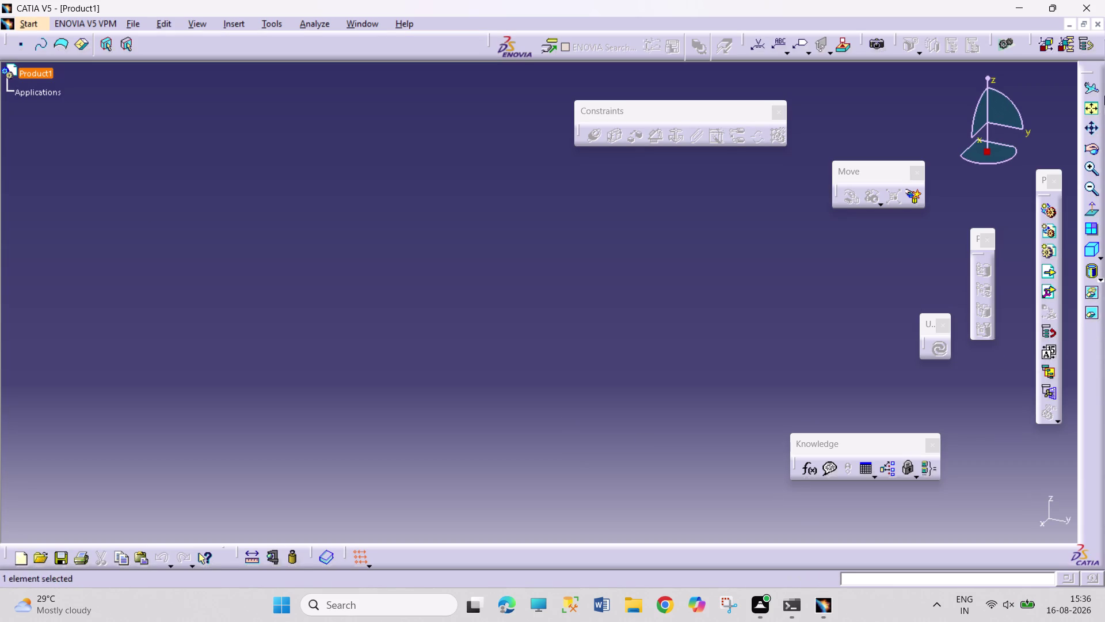
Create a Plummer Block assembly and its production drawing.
Close Product1, create Part1 in Part Design, and select the yz plane.
click(1100, 25)
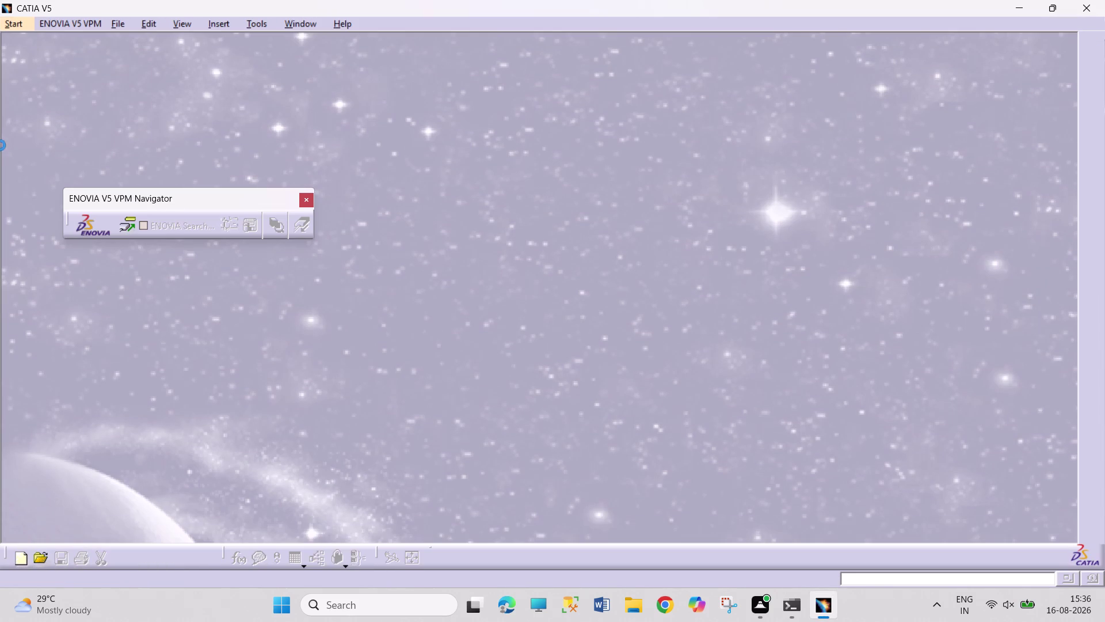
click(32, 25)
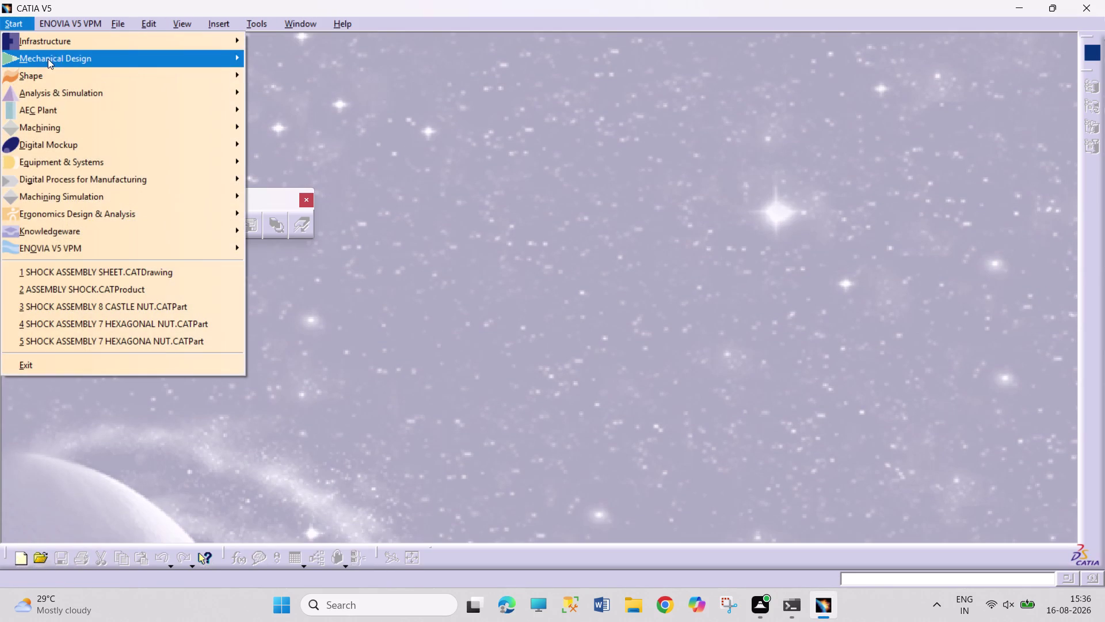
click(133, 57)
click(360, 56)
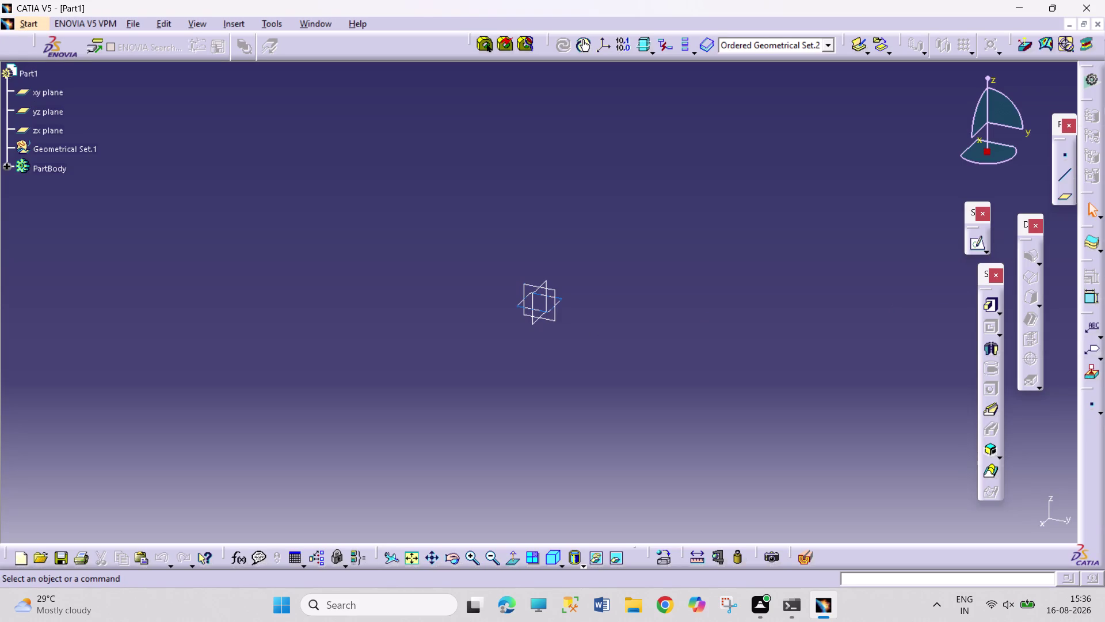
click(555, 289)
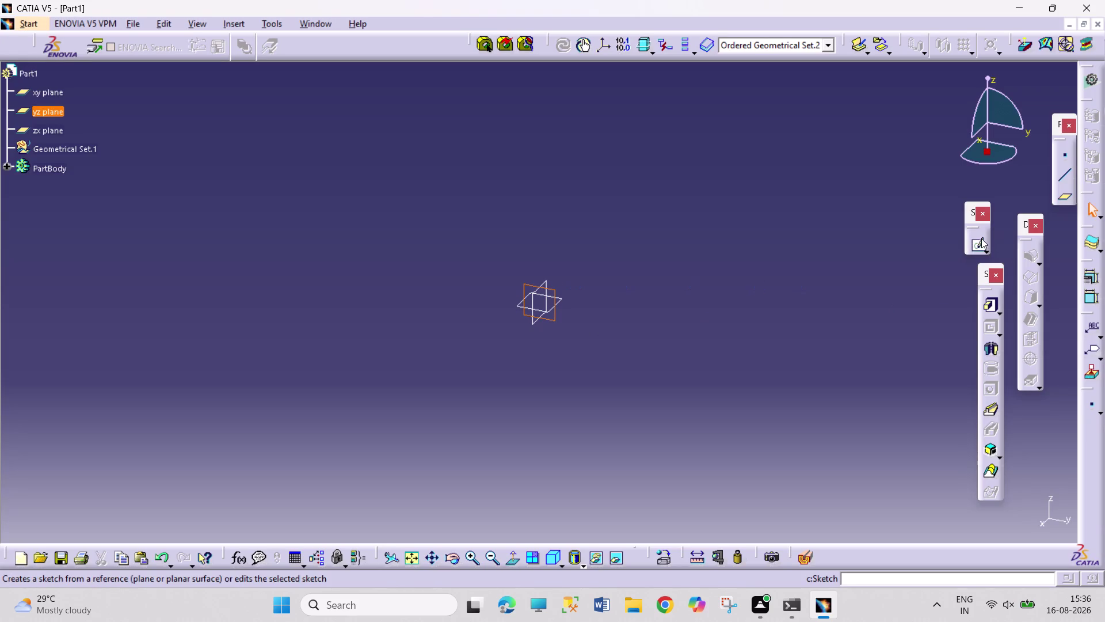
Enter the Sketcher on the yz plane and activate the Profile tool.
click(981, 238)
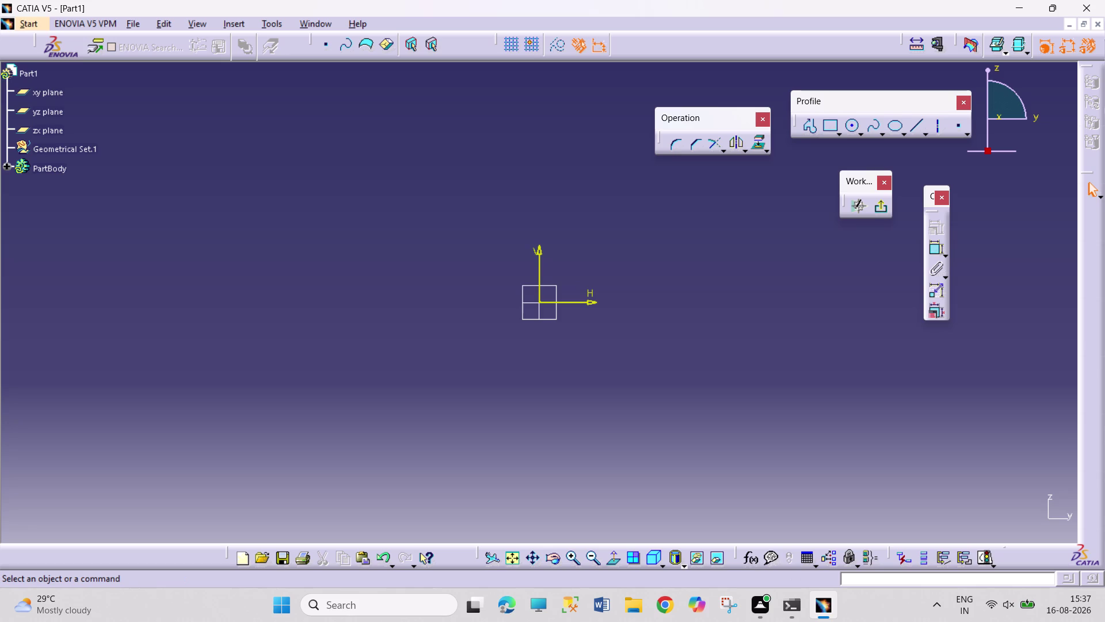
click(805, 126)
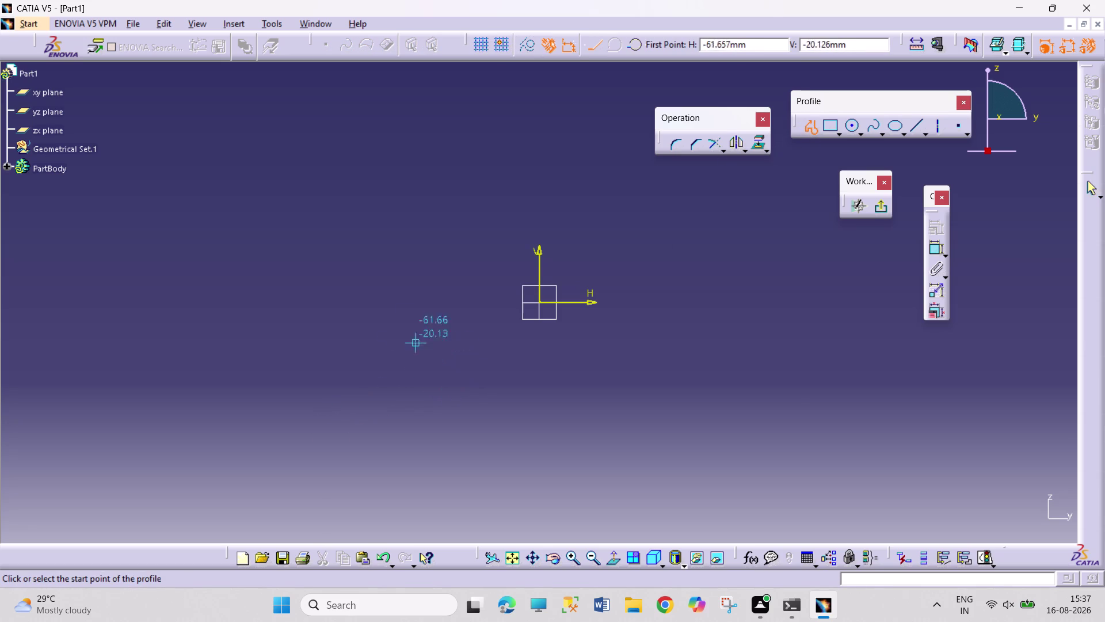
Draw the profile's short vertical edge, top horizontal edge and tall vertical edge.
click(448, 351)
click(449, 299)
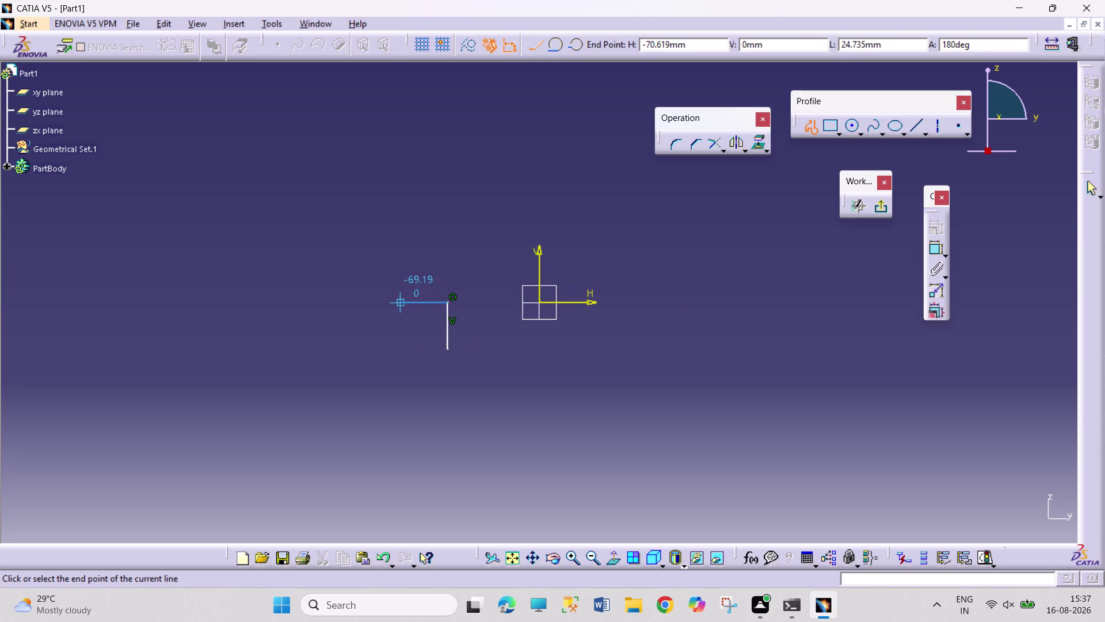
click(396, 300)
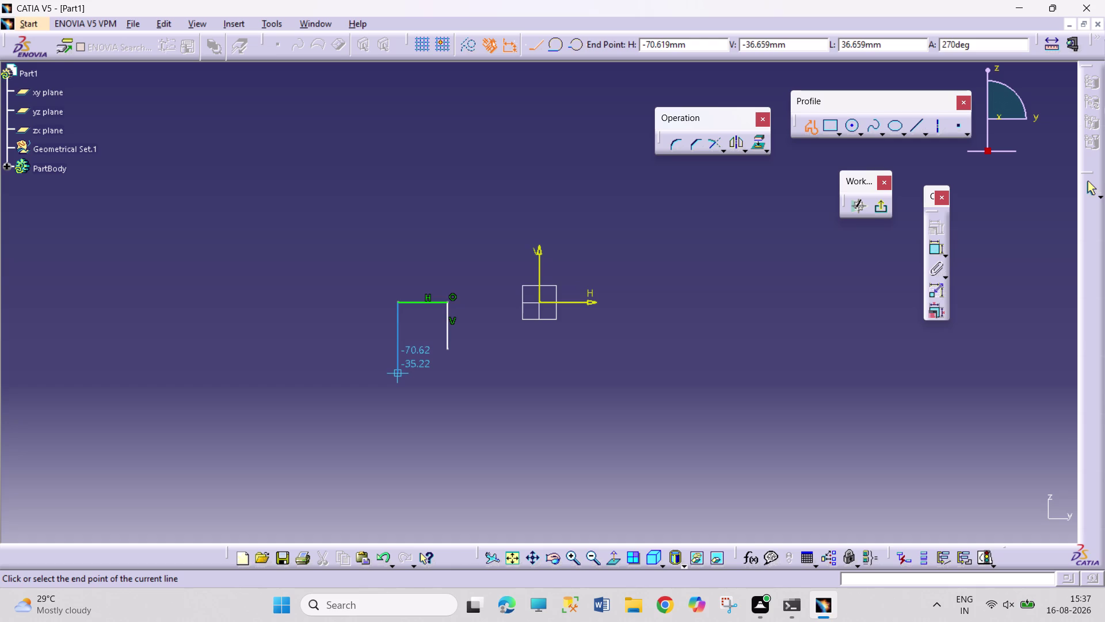
click(398, 441)
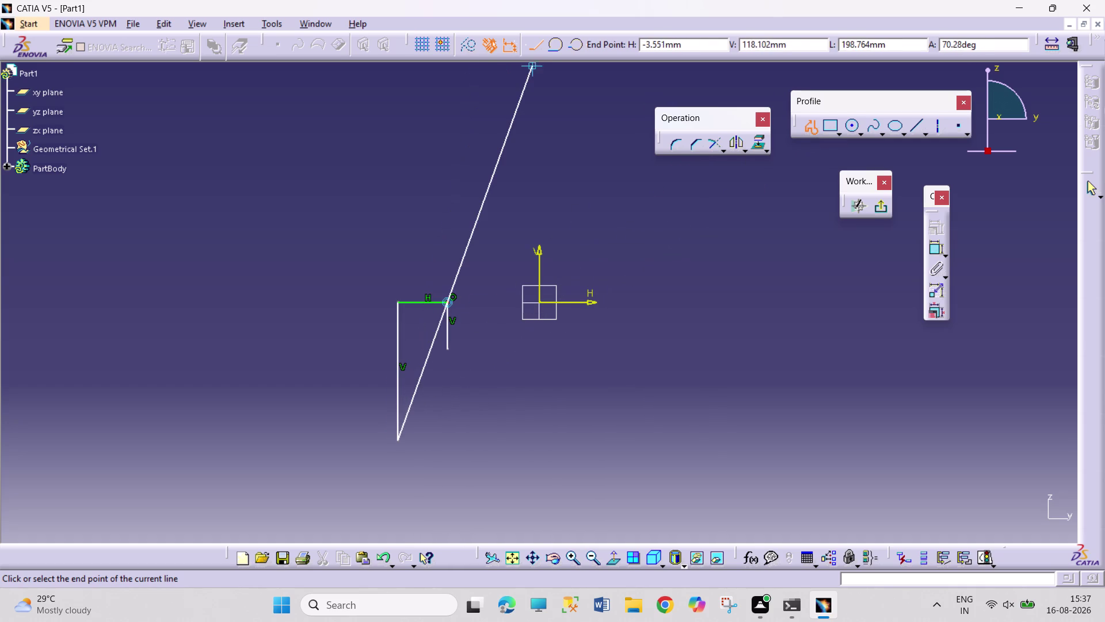
Continue with a tangent rounded corner, lower step, slanted edge and base line to the V axis.
click(554, 49)
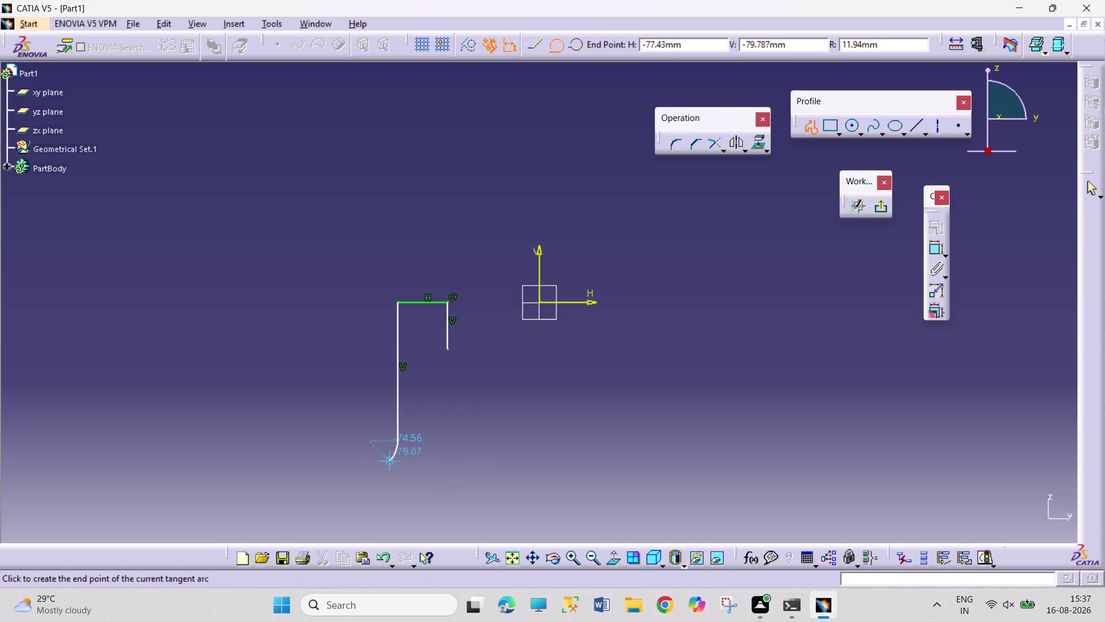
click(373, 462)
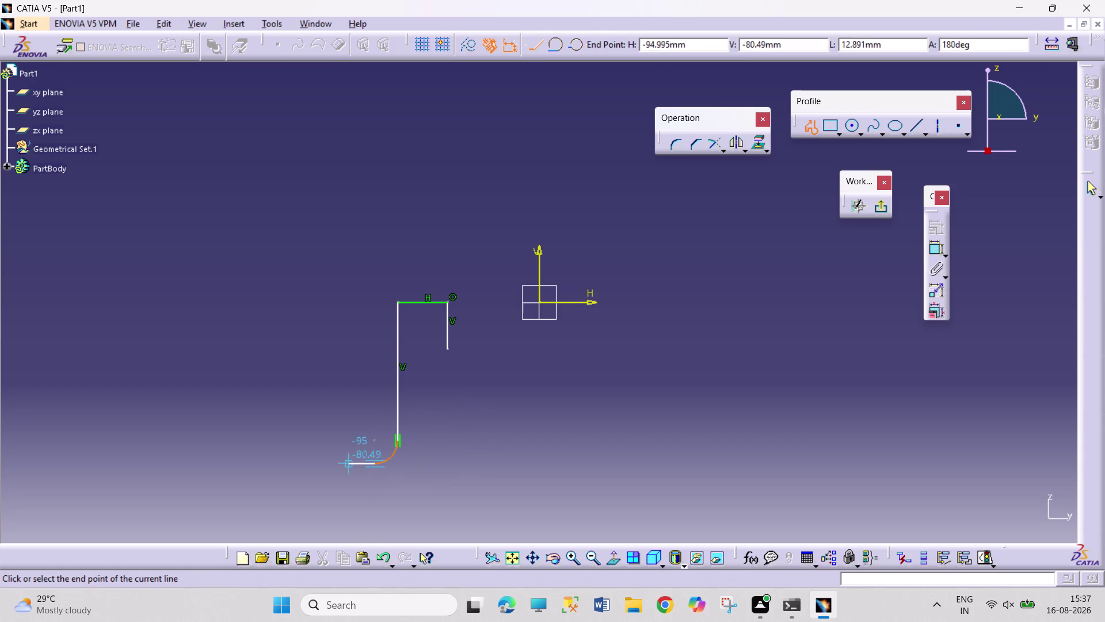
click(300, 469)
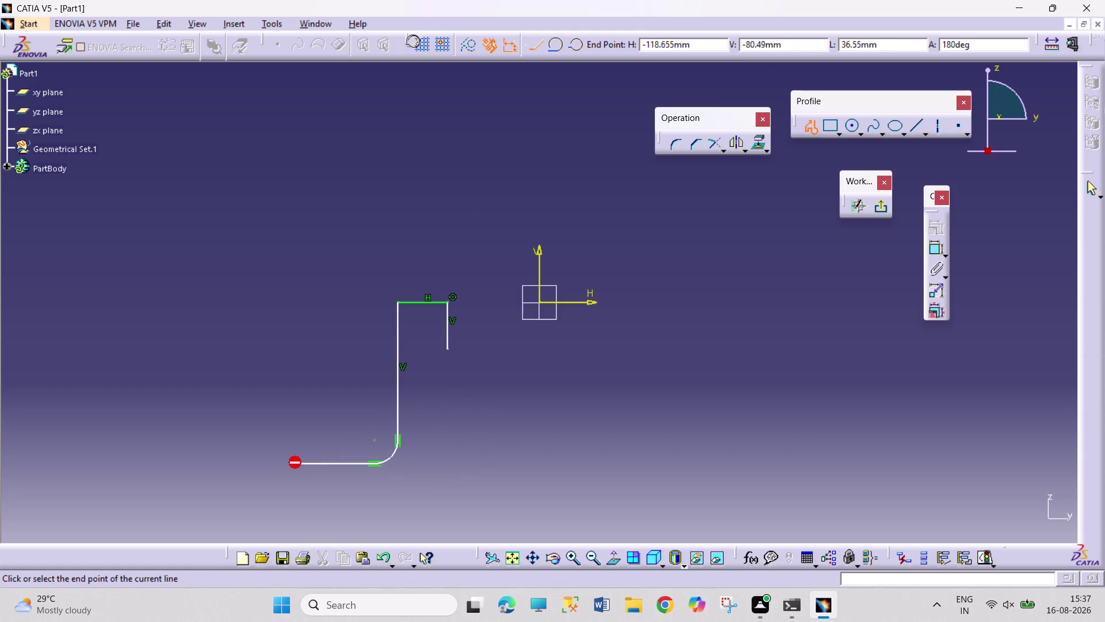
click(286, 498)
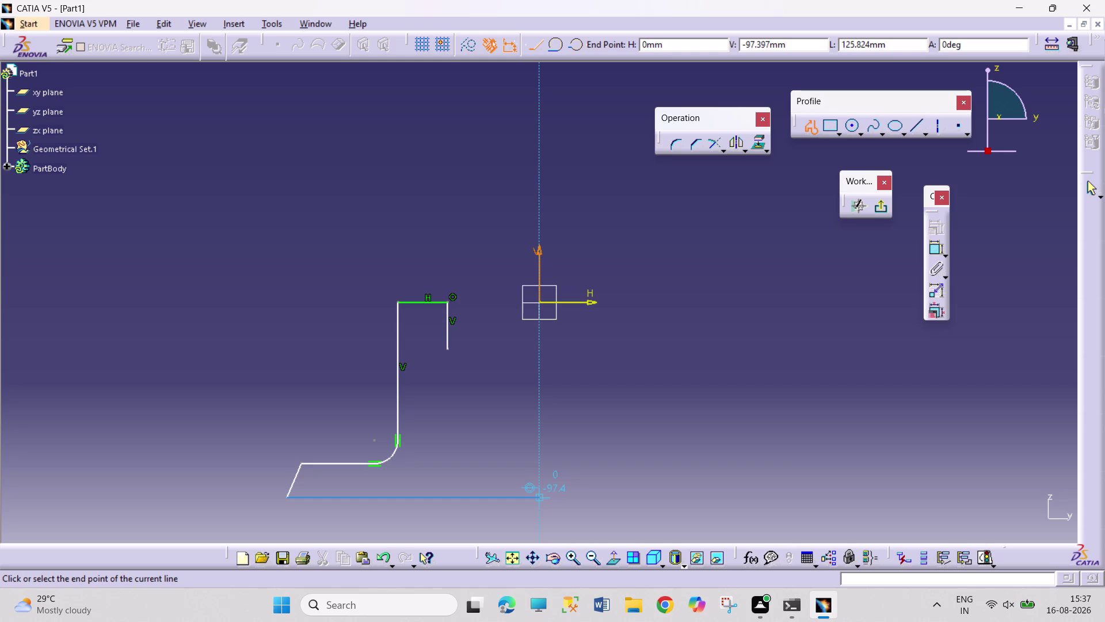
click(541, 496)
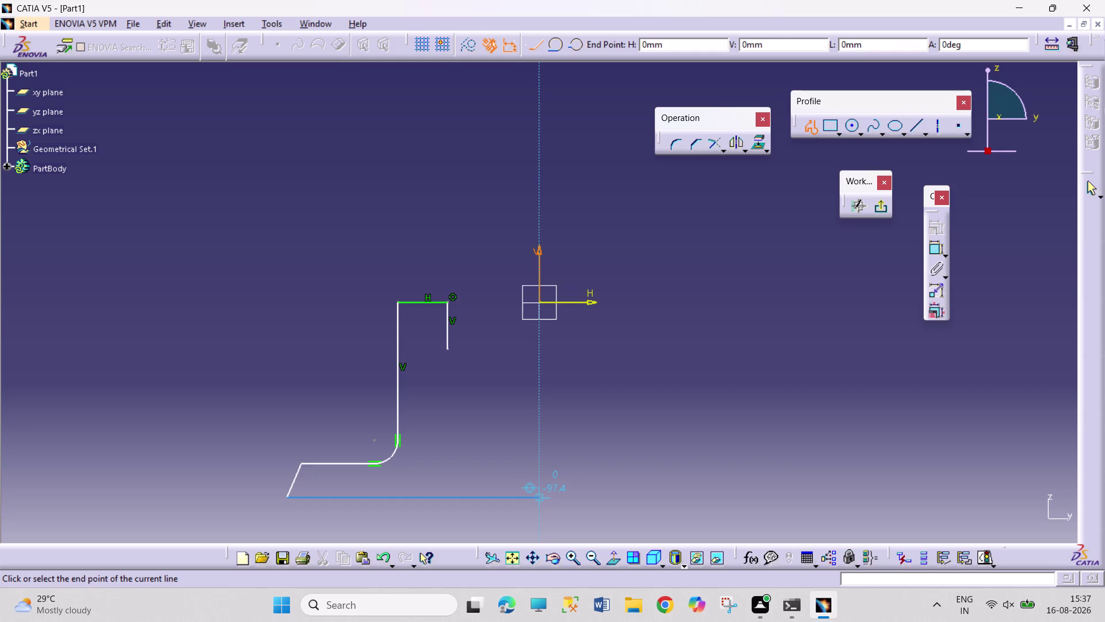
key(Escape)
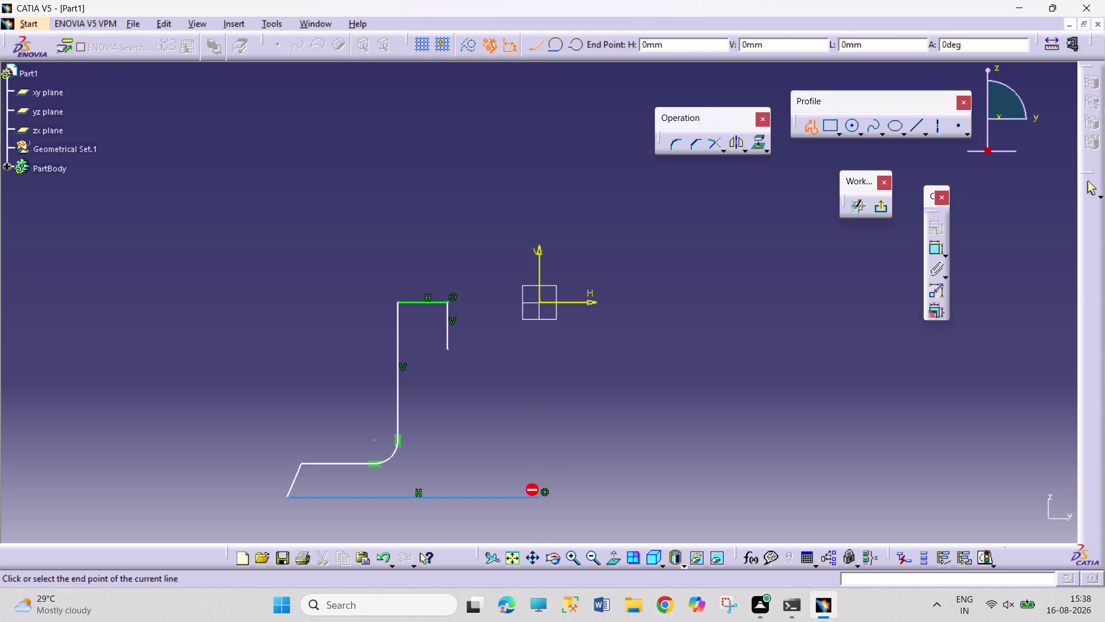
Draw a short horizontal ledge to the right as a separate profile.
key(Escape)
click(670, 459)
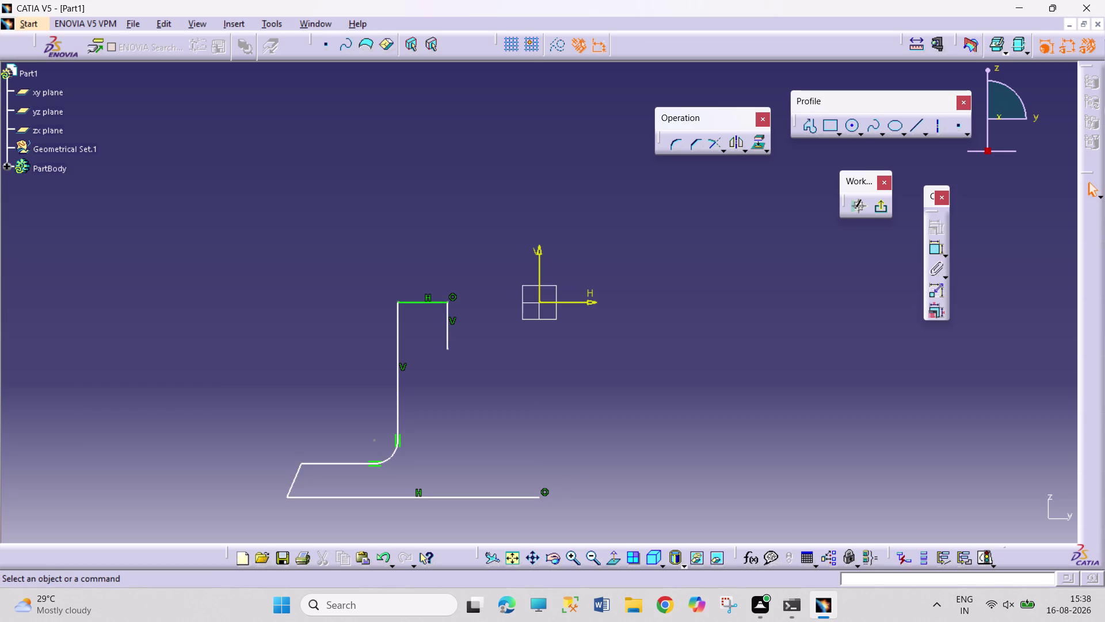
click(817, 125)
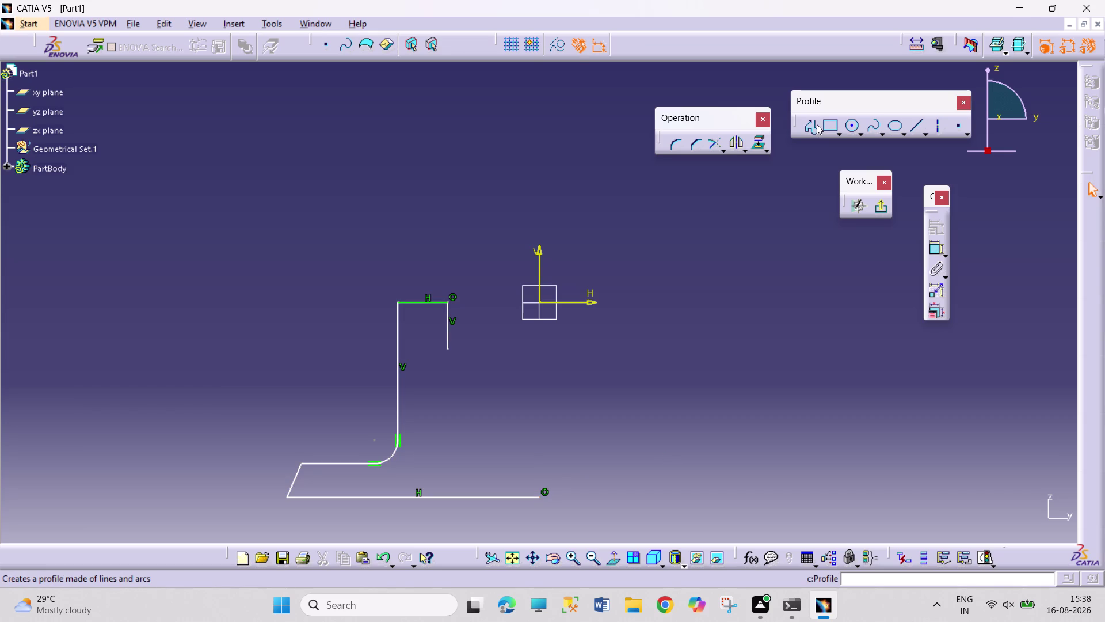
click(448, 347)
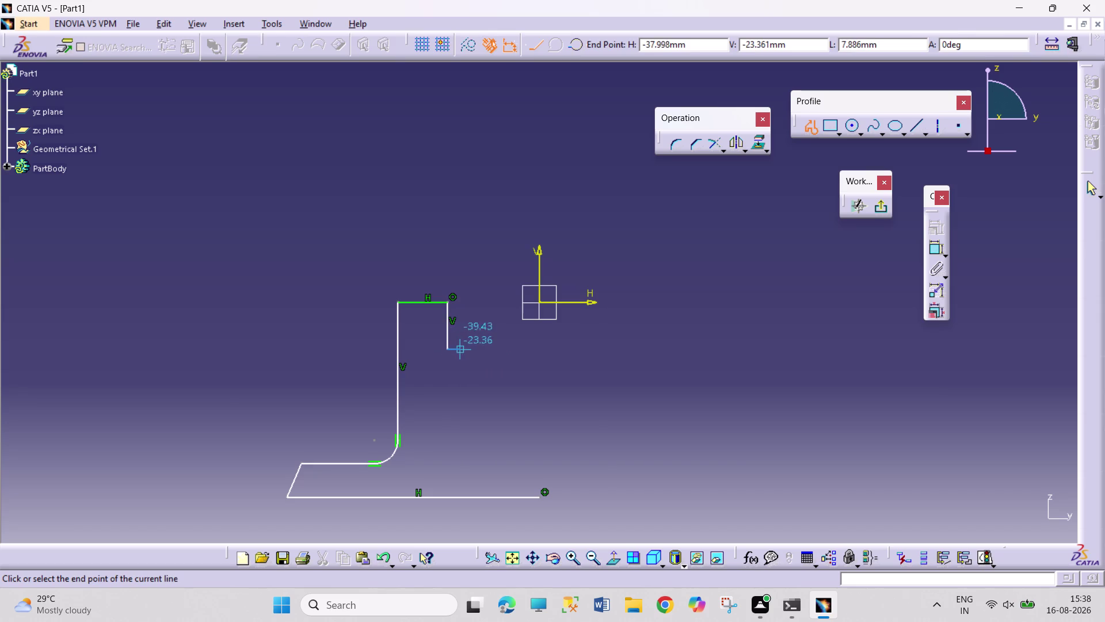
click(471, 348)
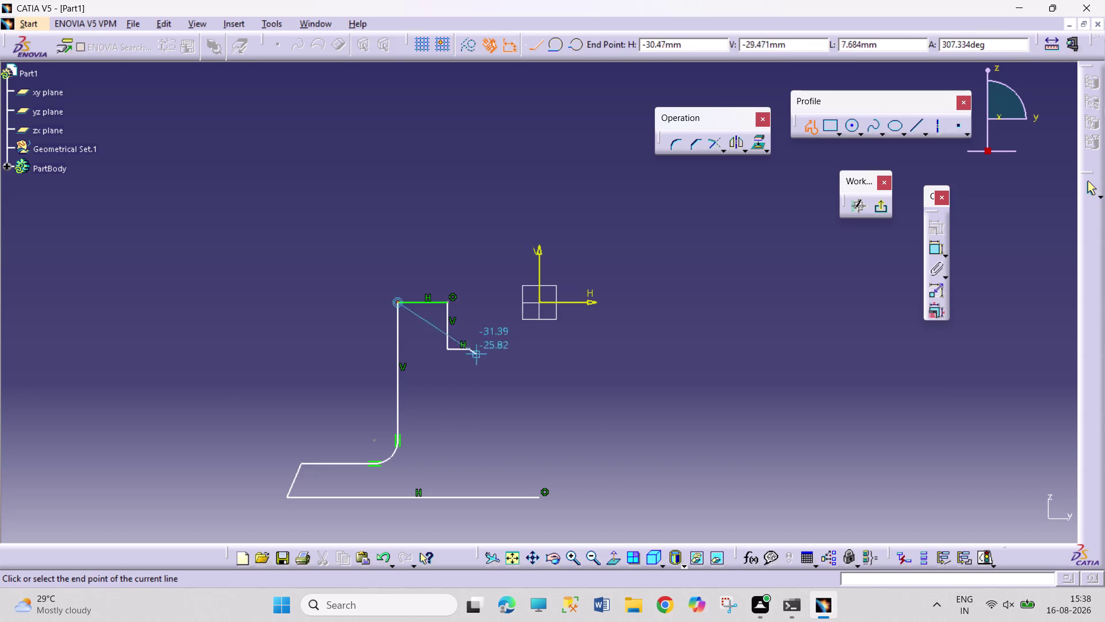
key(Escape)
key(Escape)
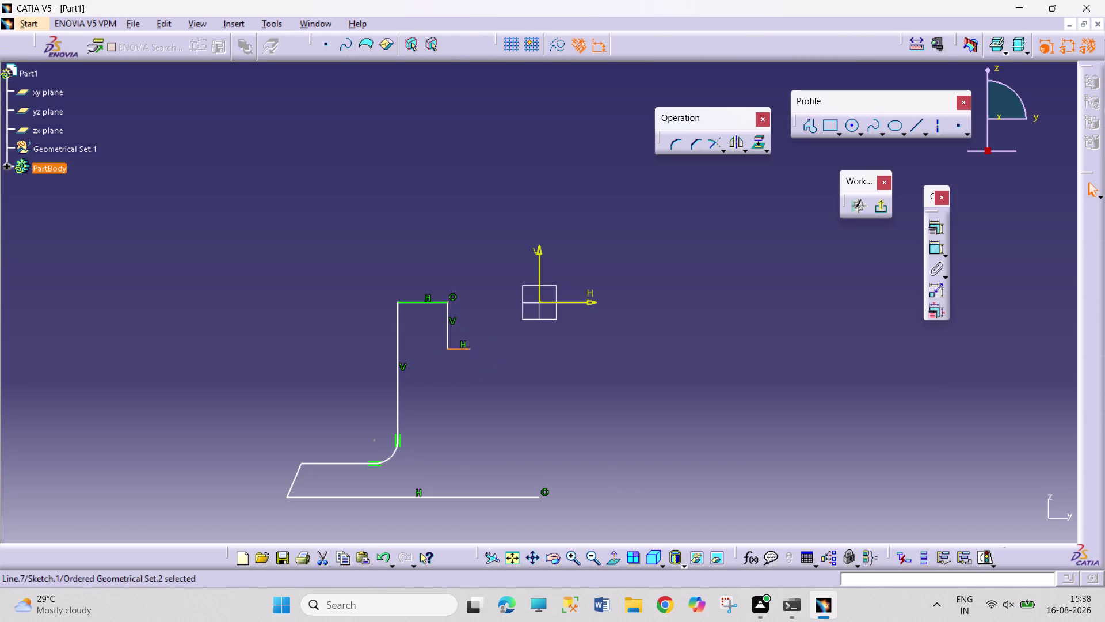
key(Escape)
Draw a circle centred on the sketch origin.
click(849, 121)
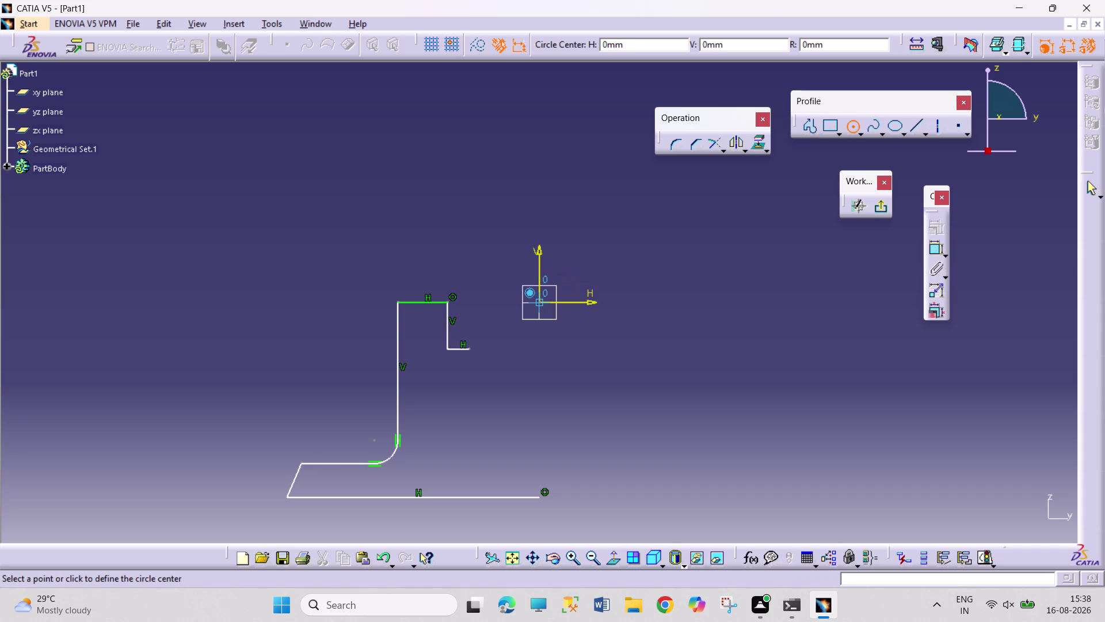
click(540, 332)
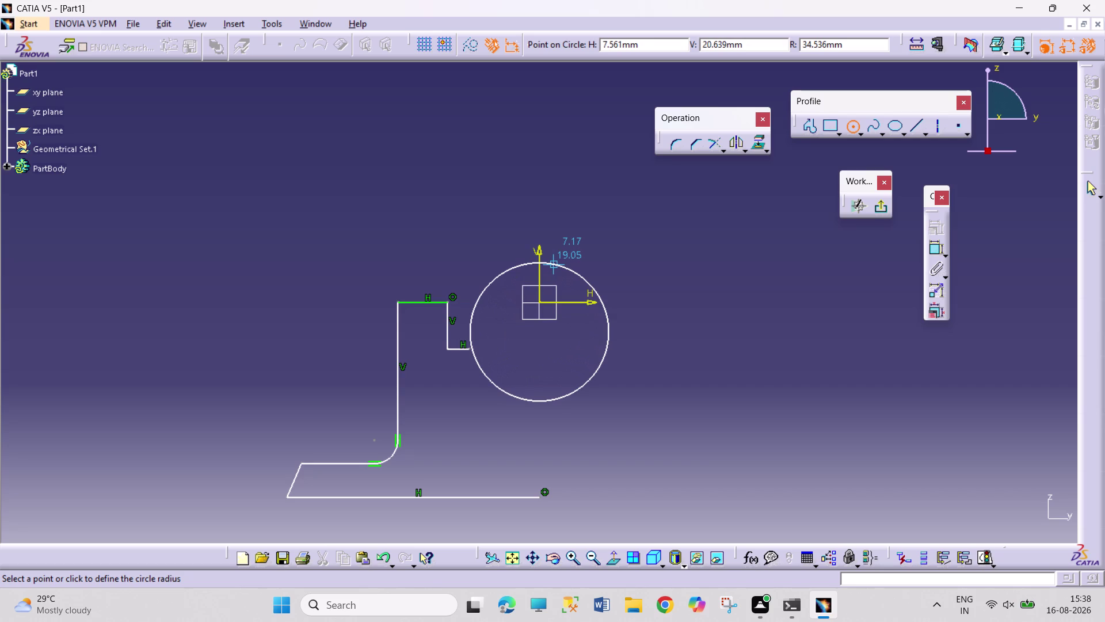
drag(554, 259, 563, 259)
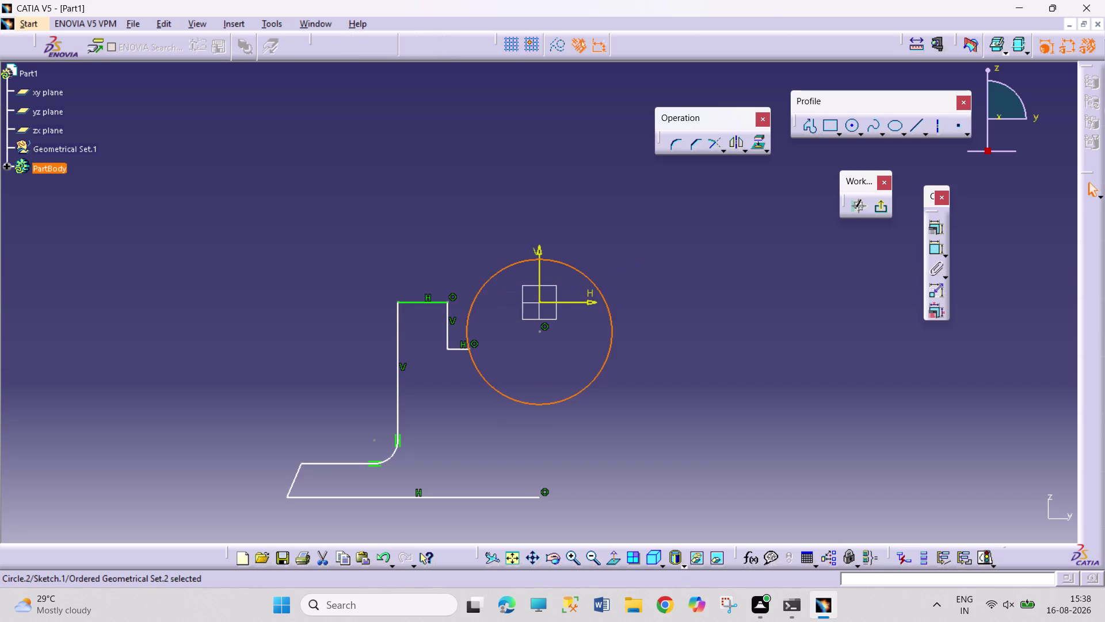
Dimension the circle's diameter and set it to 48 mm.
click(938, 247)
click(632, 228)
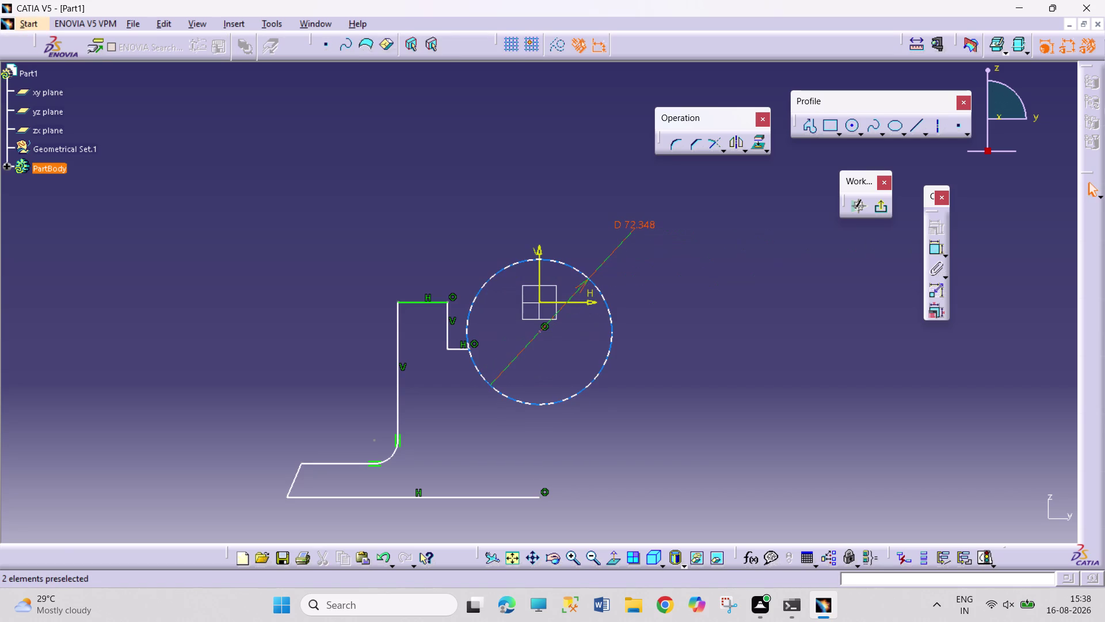
double_click(641, 223)
text(48)
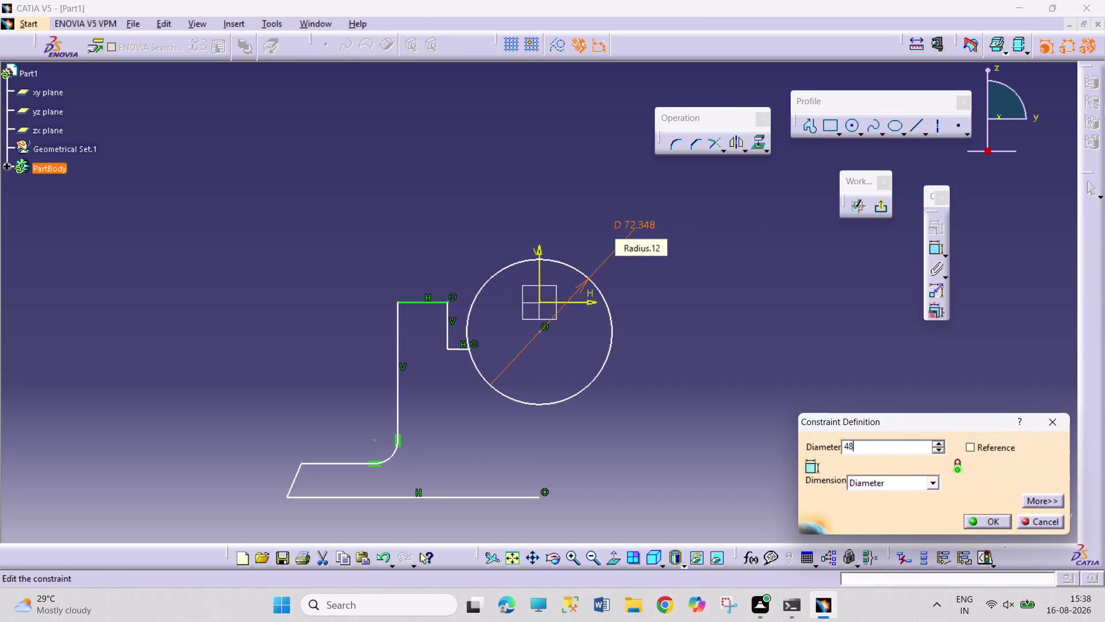
key(Return)
click(759, 305)
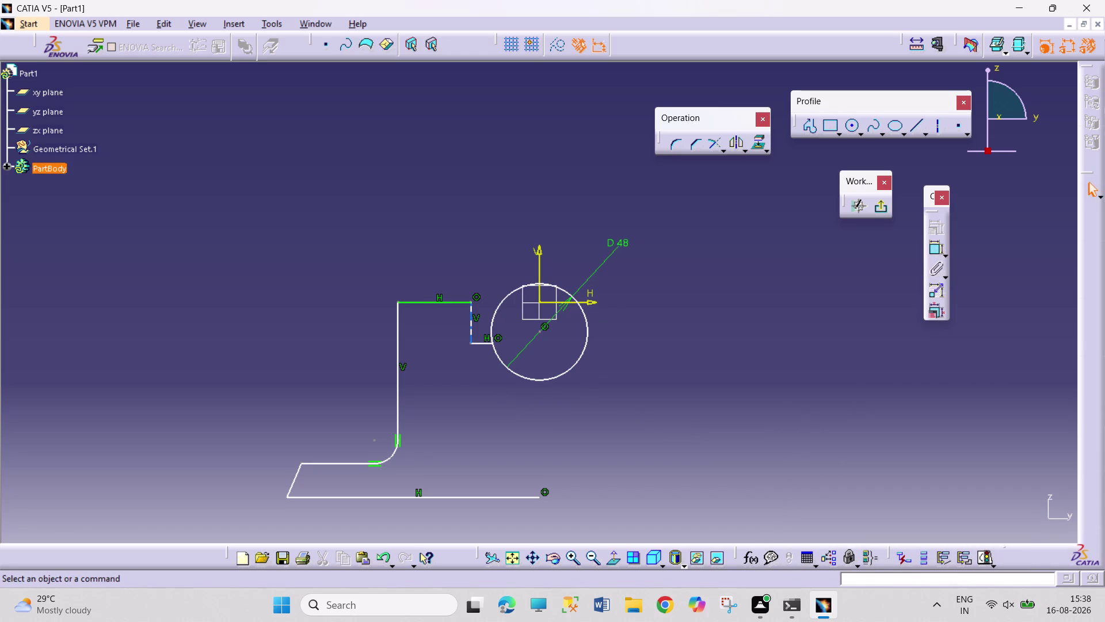
Select the ledge and all edges of the half profile.
click(480, 342)
click(471, 324)
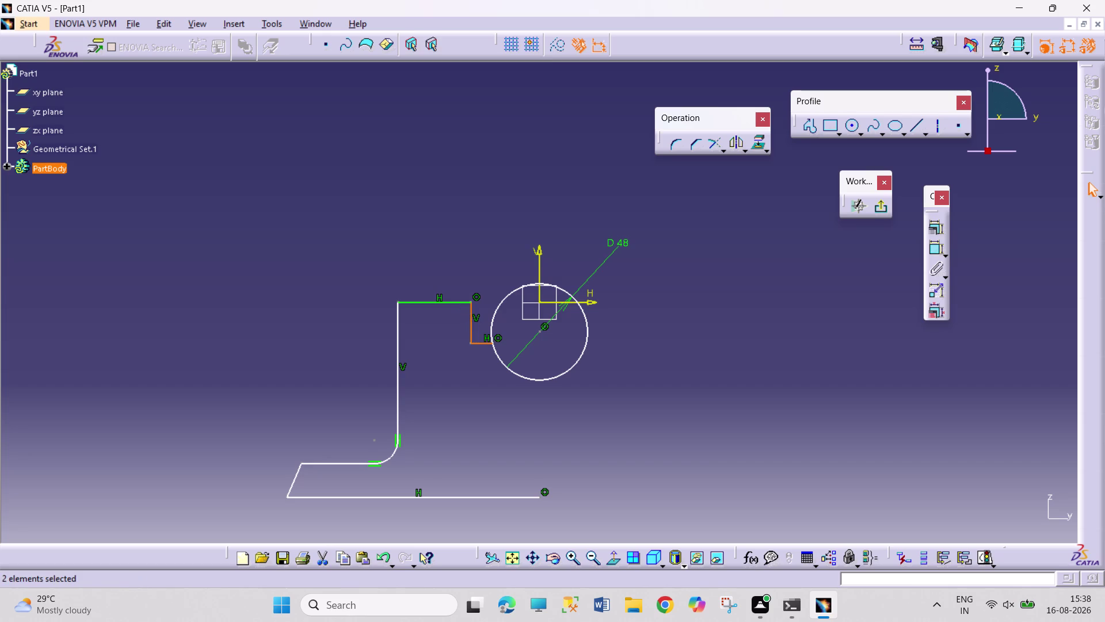
click(462, 300)
click(402, 399)
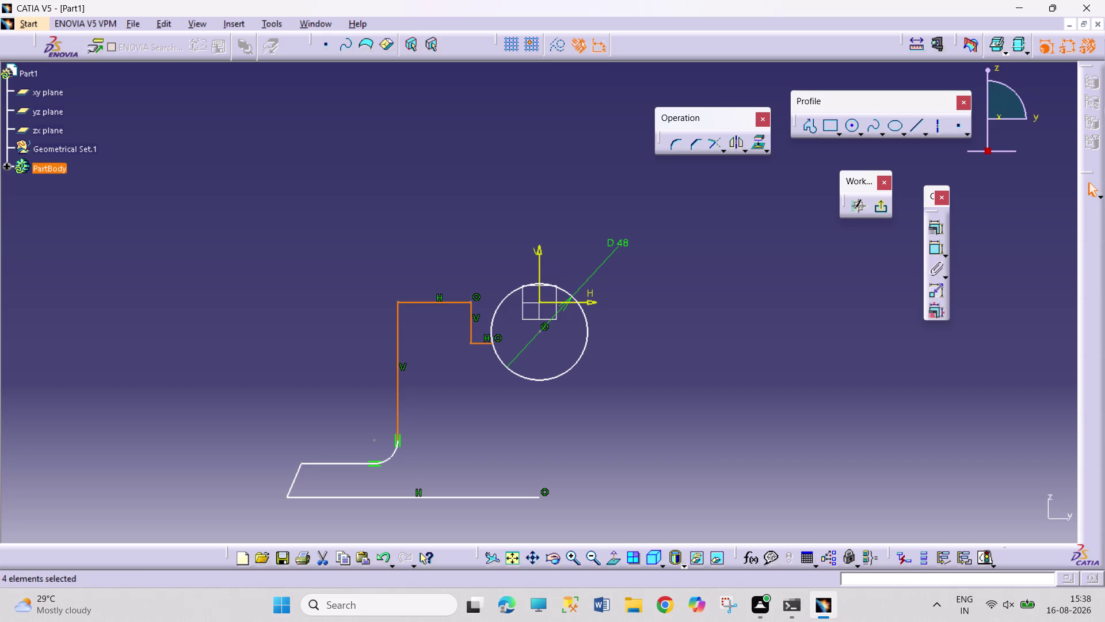
click(391, 453)
click(341, 464)
click(297, 482)
click(368, 495)
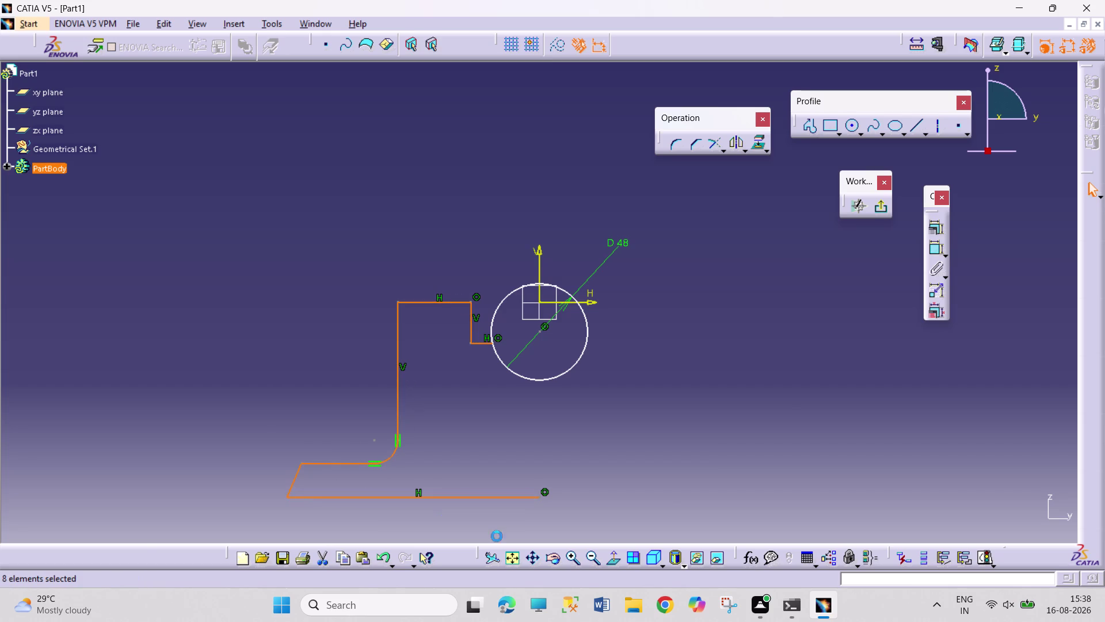
Mirror the selected edges across the vertical V axis.
click(735, 143)
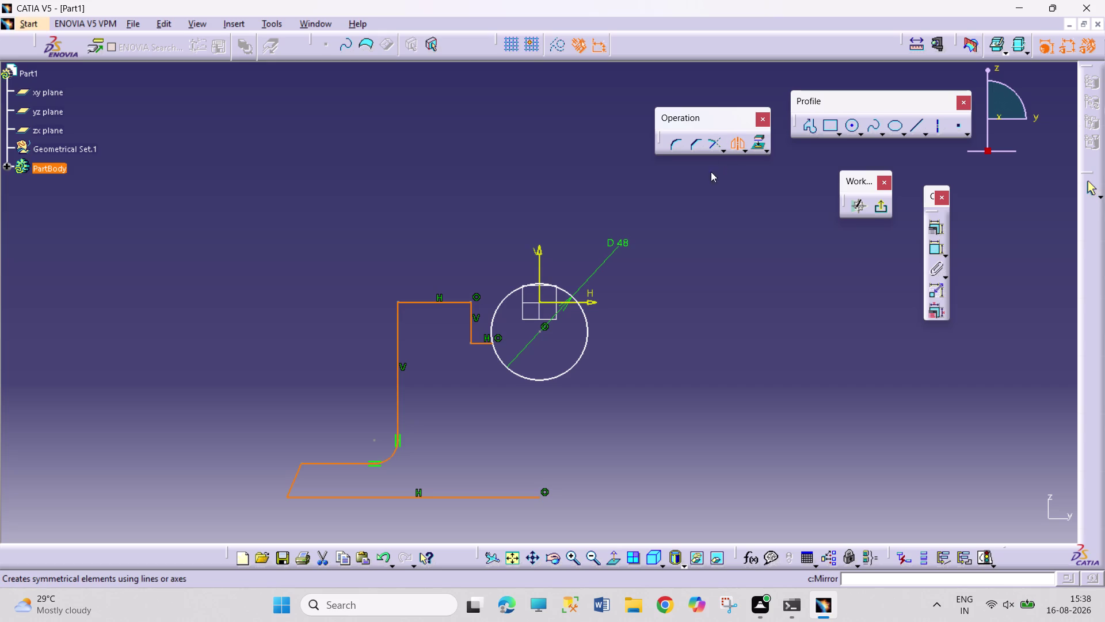
click(538, 257)
click(813, 363)
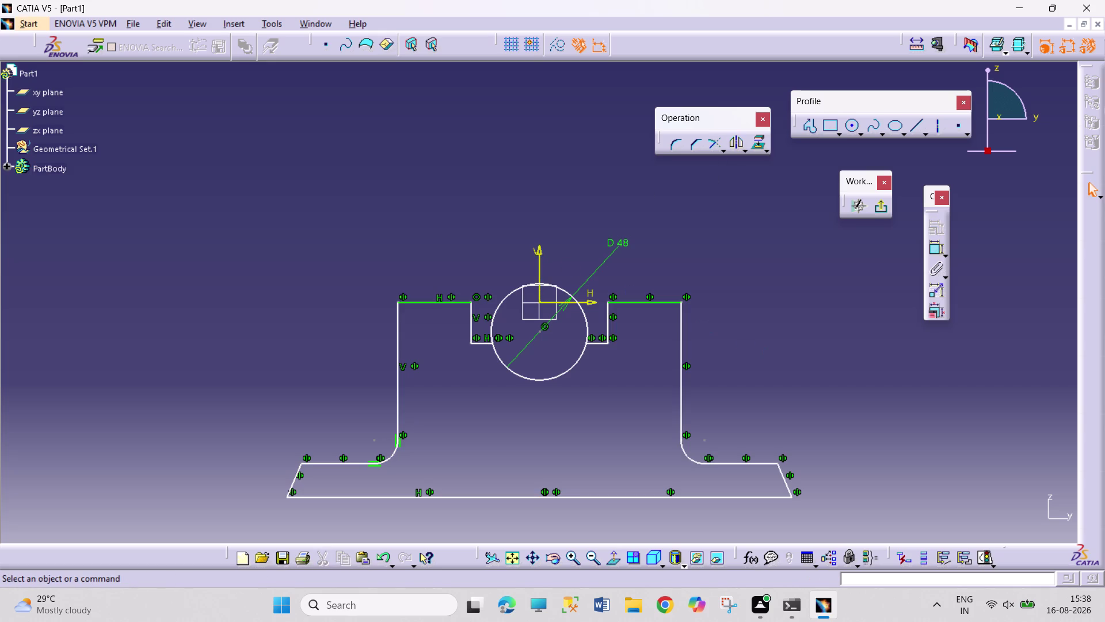
click(721, 147)
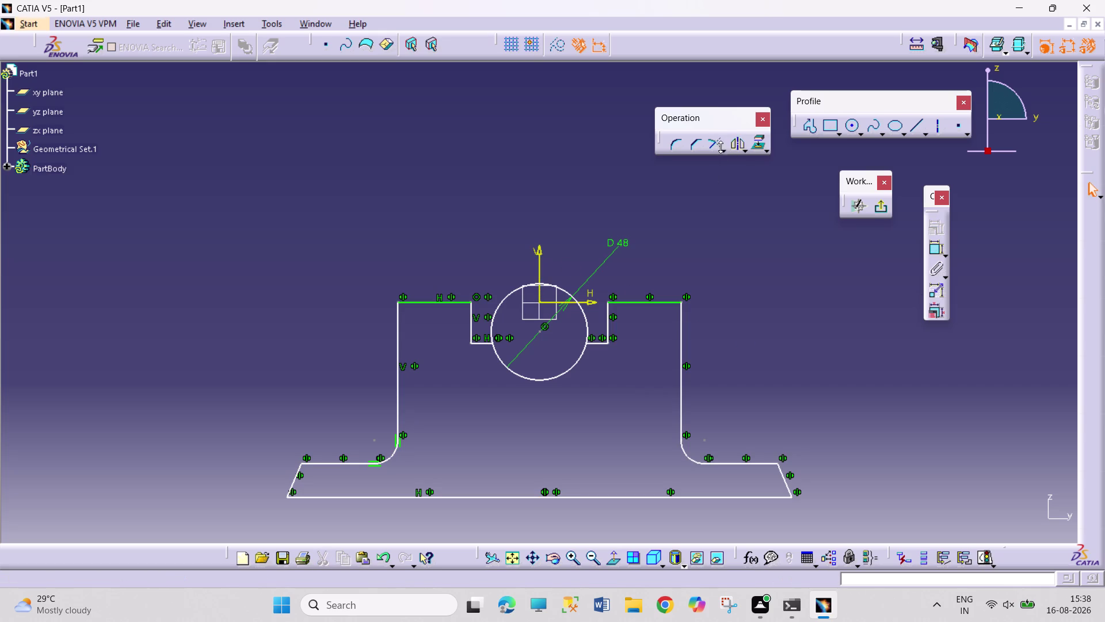
Try Quick Trim on the circle's upper part, then undo it.
click(724, 151)
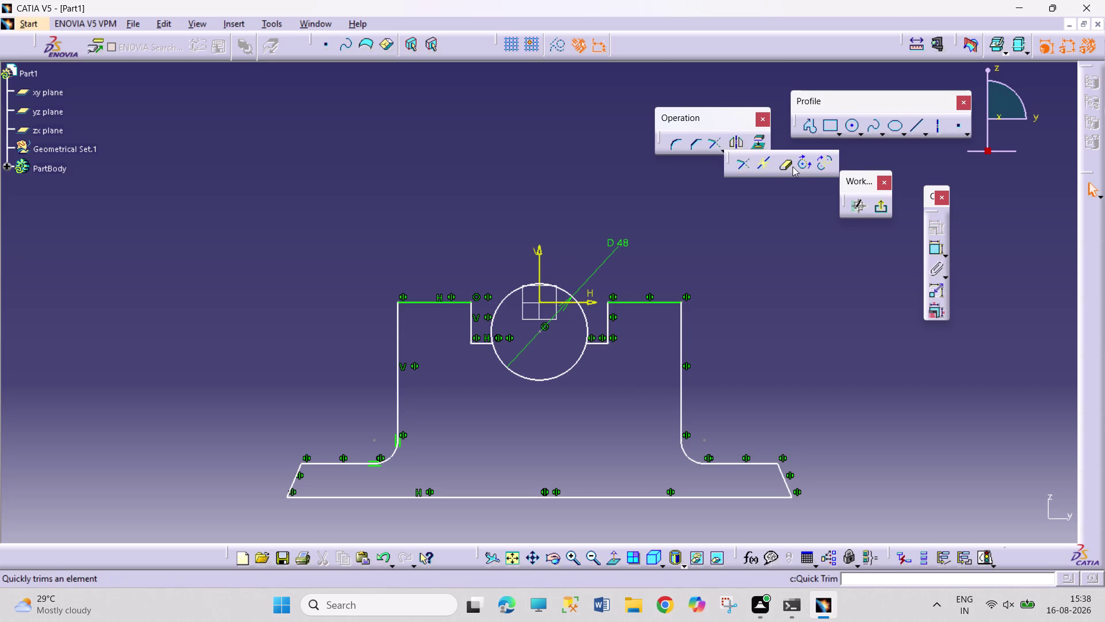
click(787, 165)
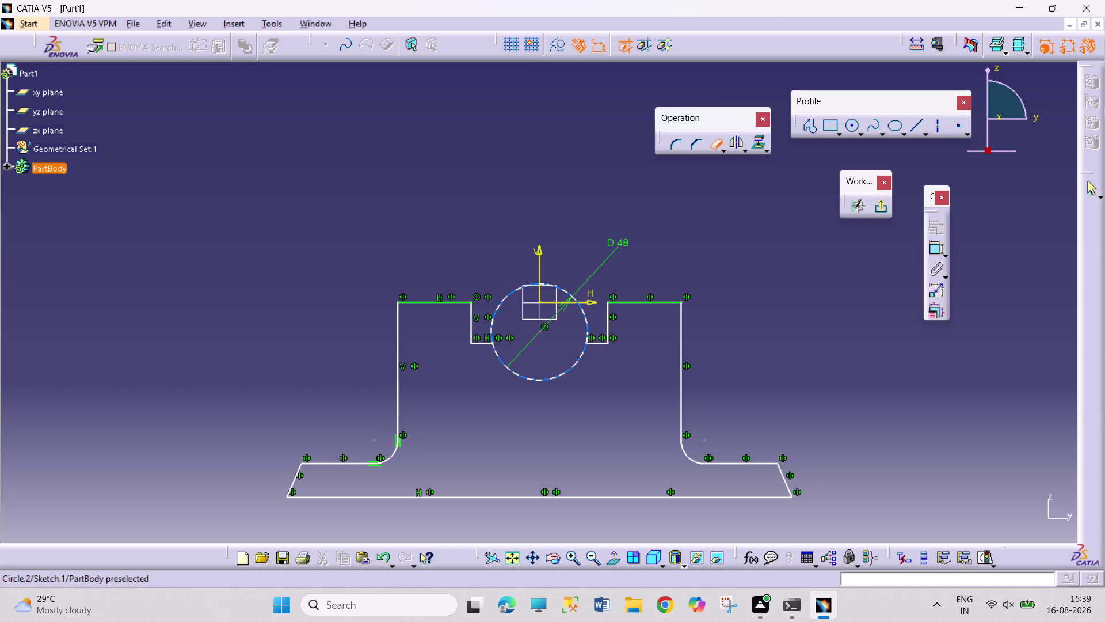
click(555, 286)
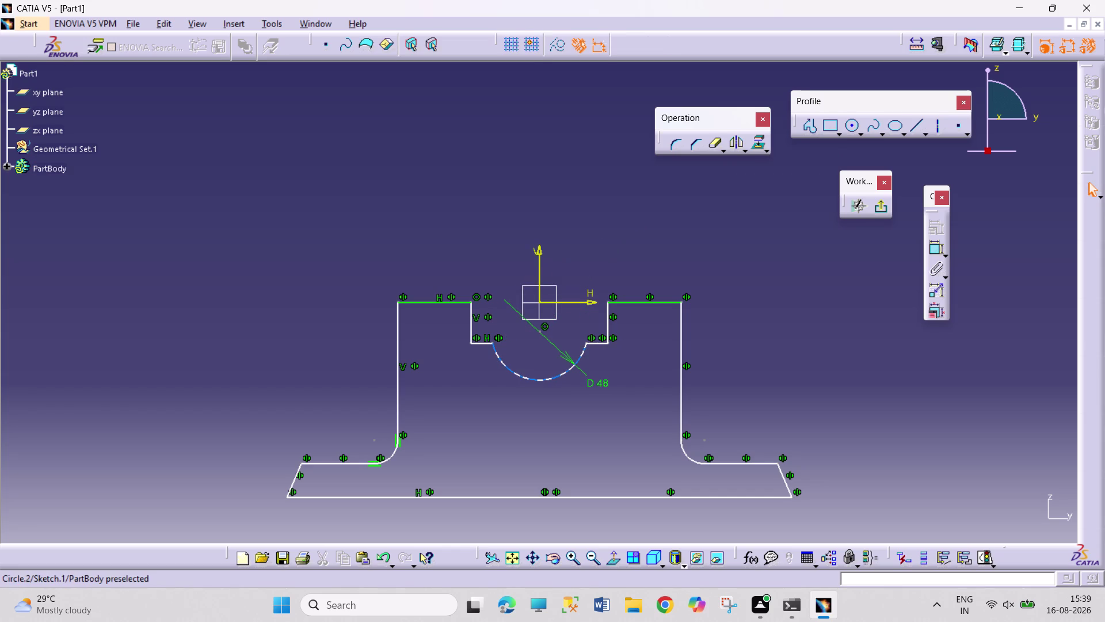
key(ctrl+z)
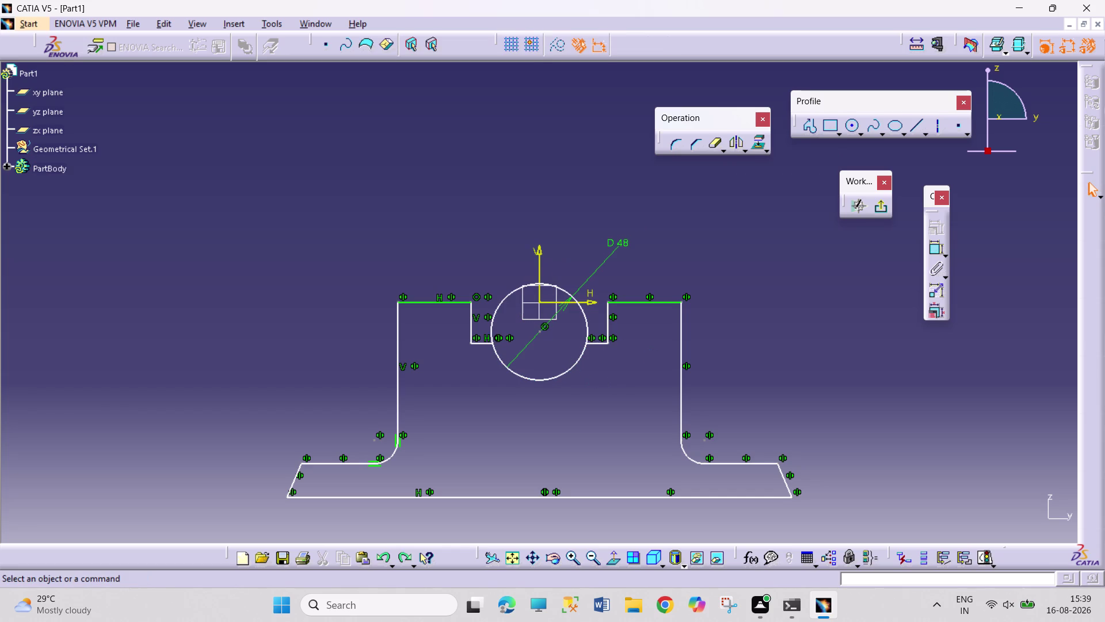
Delete the circle and draw a larger one centred below the origin.
right_click(544, 379)
click(574, 347)
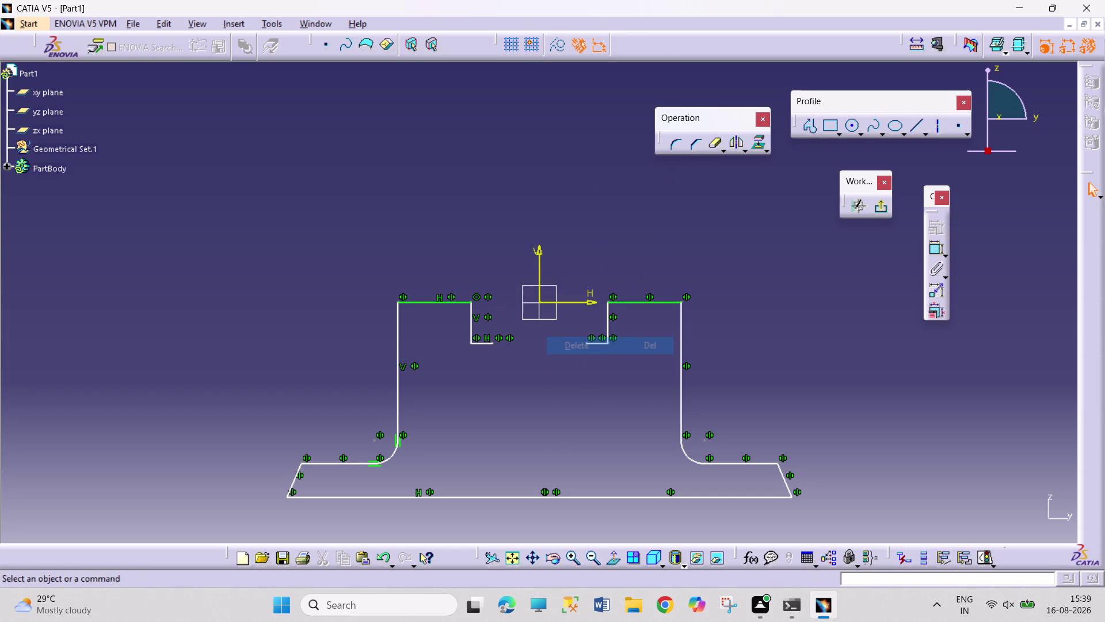
click(848, 128)
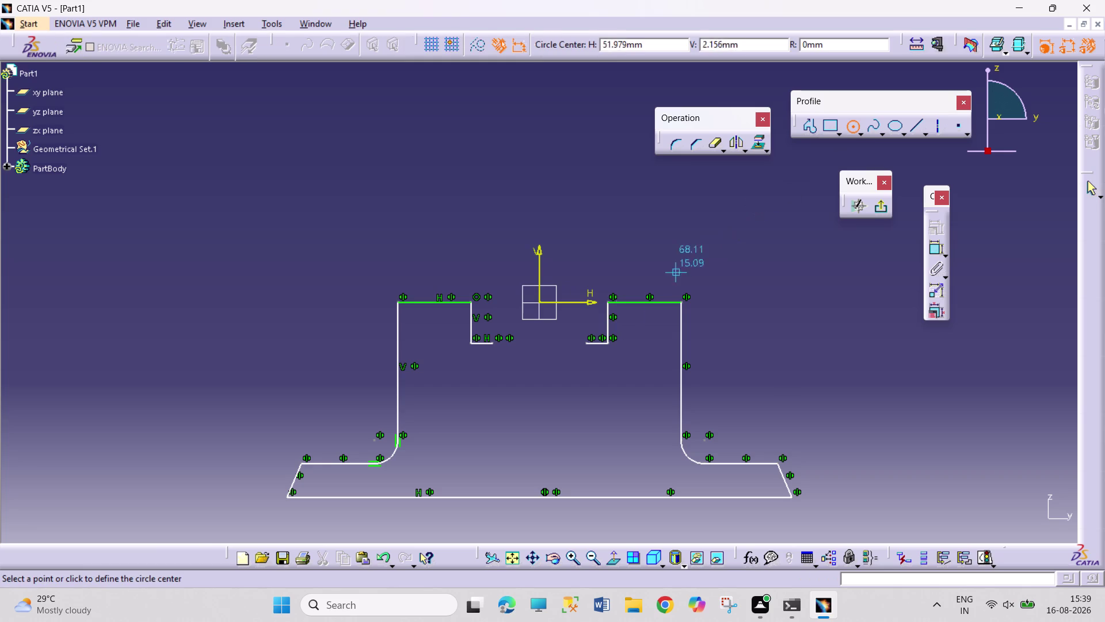
click(541, 375)
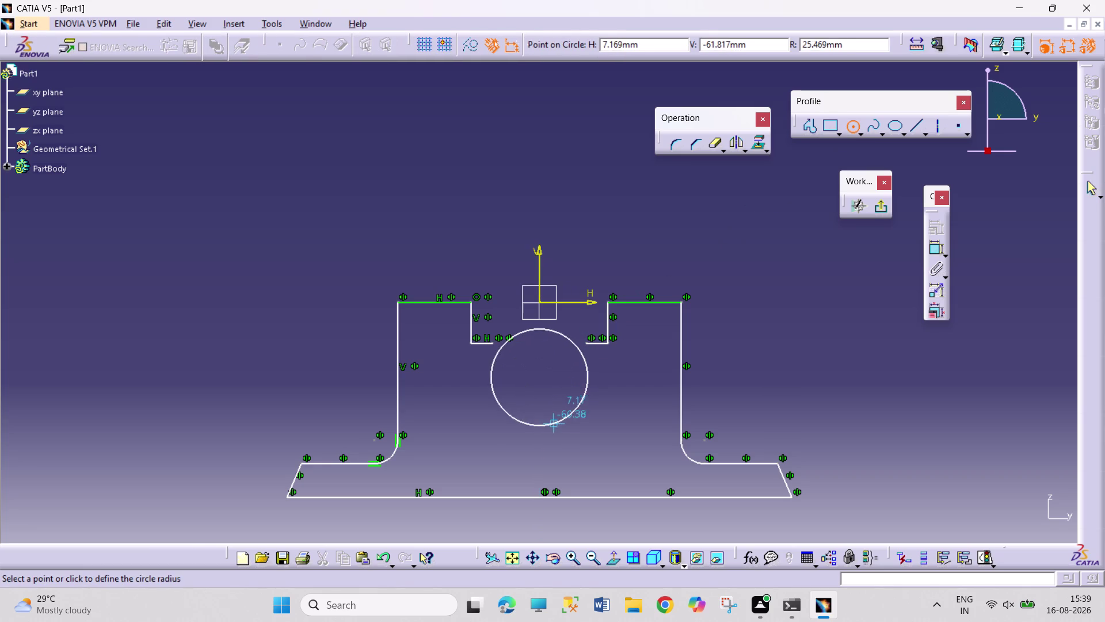
click(554, 435)
click(795, 387)
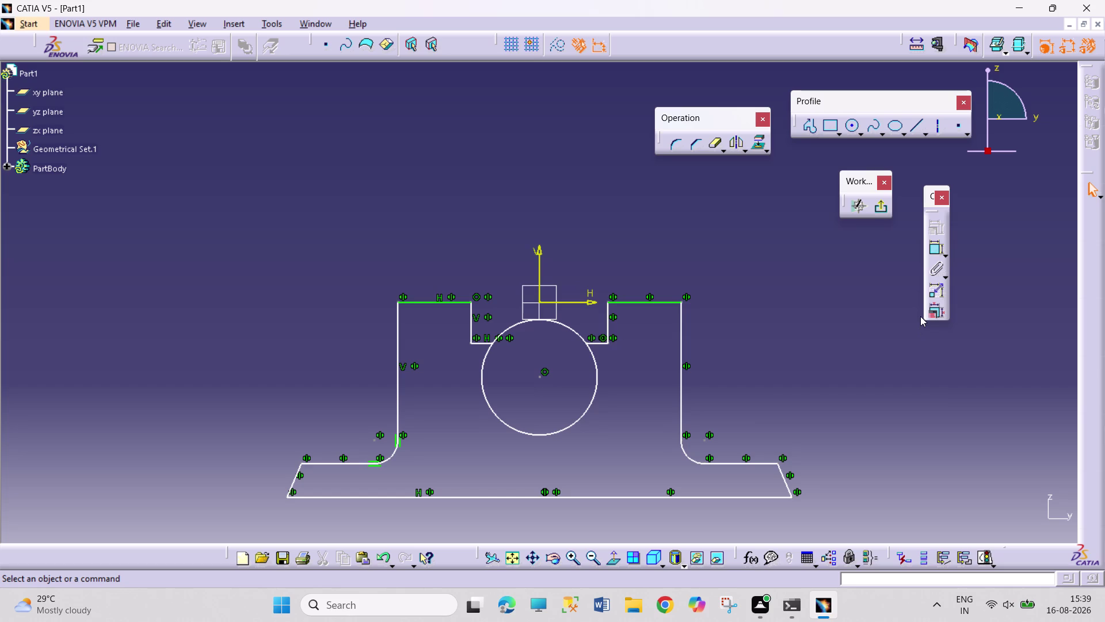
click(937, 249)
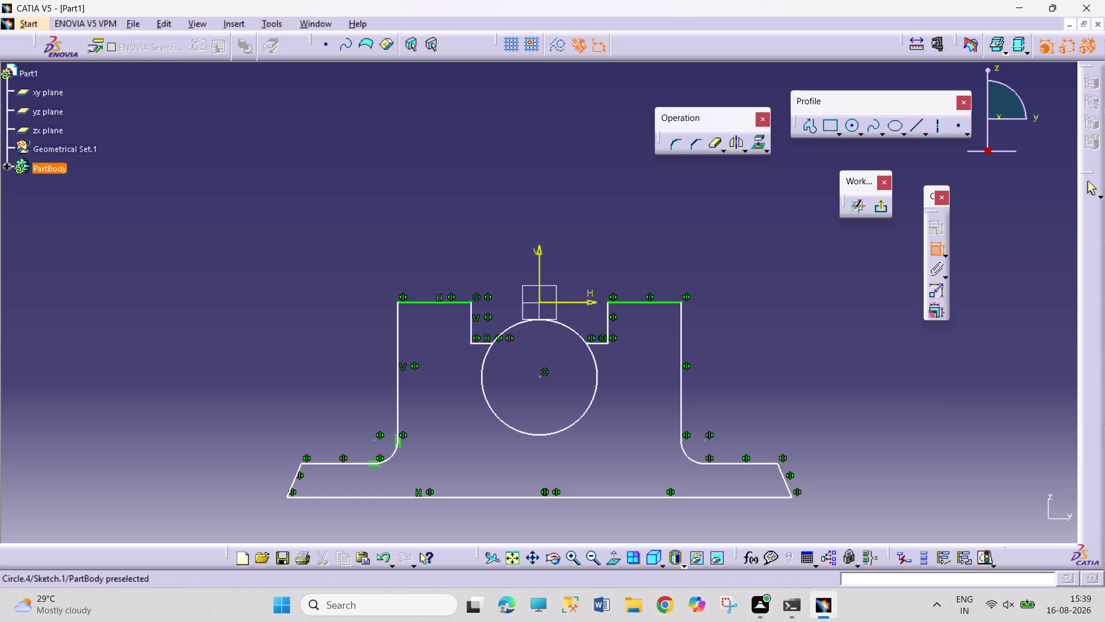
click(540, 378)
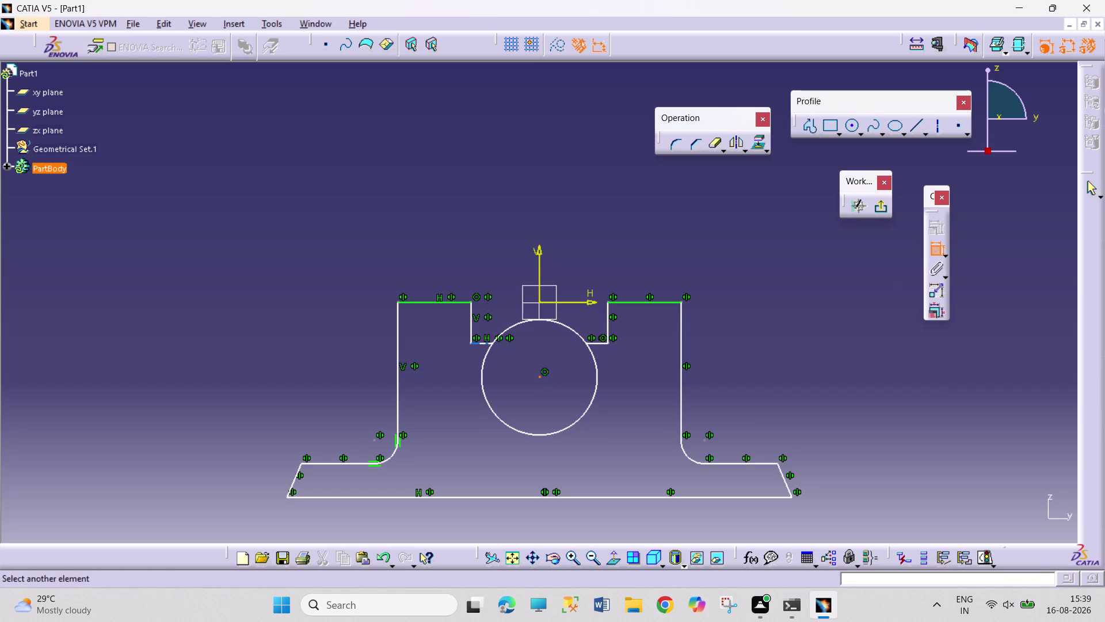
Dimension the circle centre's vertical distance from the slot bottom, changing 16.919 to 4.
click(487, 345)
click(292, 366)
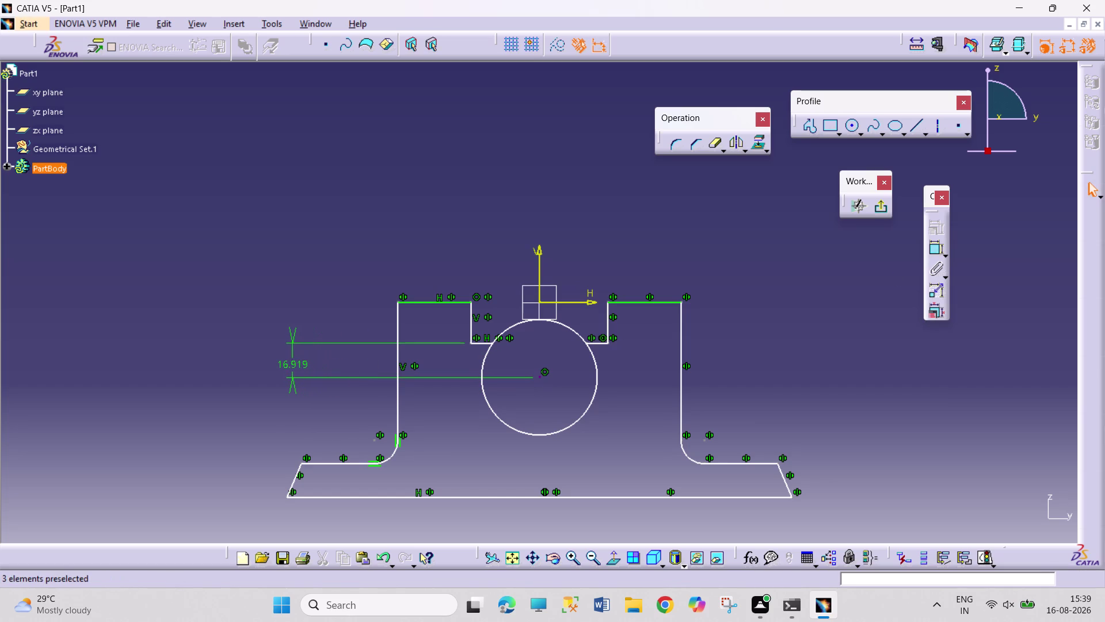
double_click(296, 364)
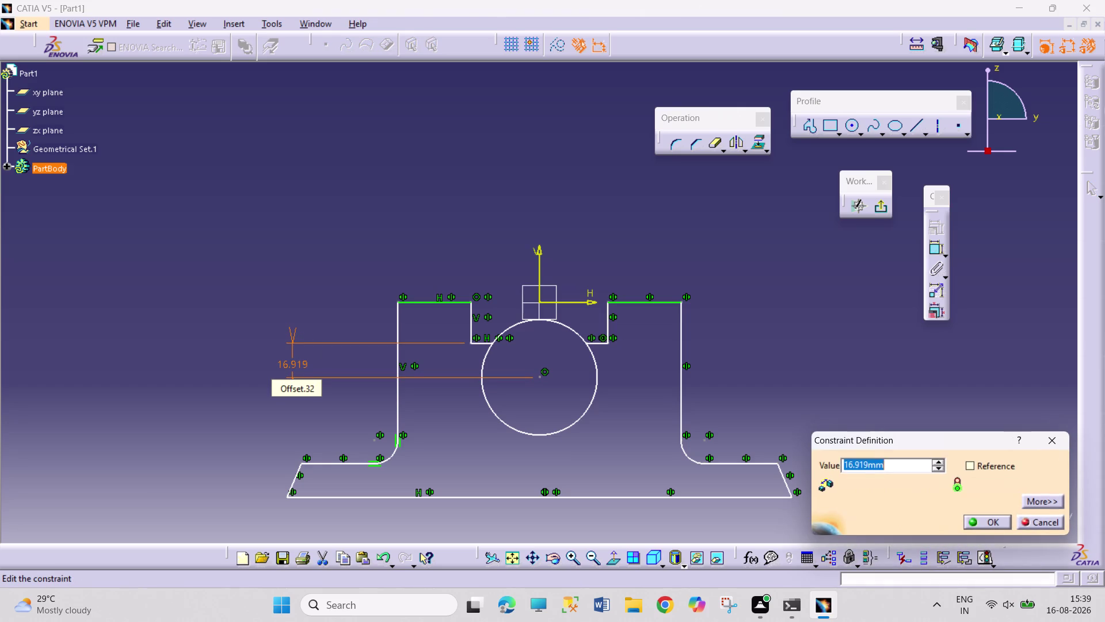
key(4)
key(Return)
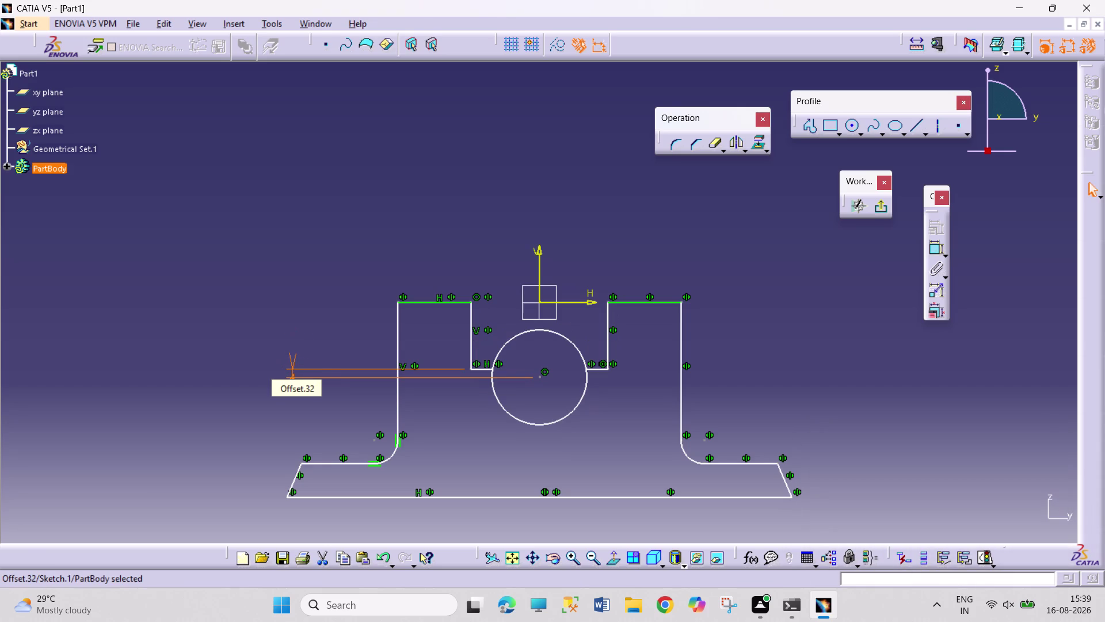
click(791, 331)
Dimension the circle's diameter as 48, dismissing the resulting syntax error.
click(941, 245)
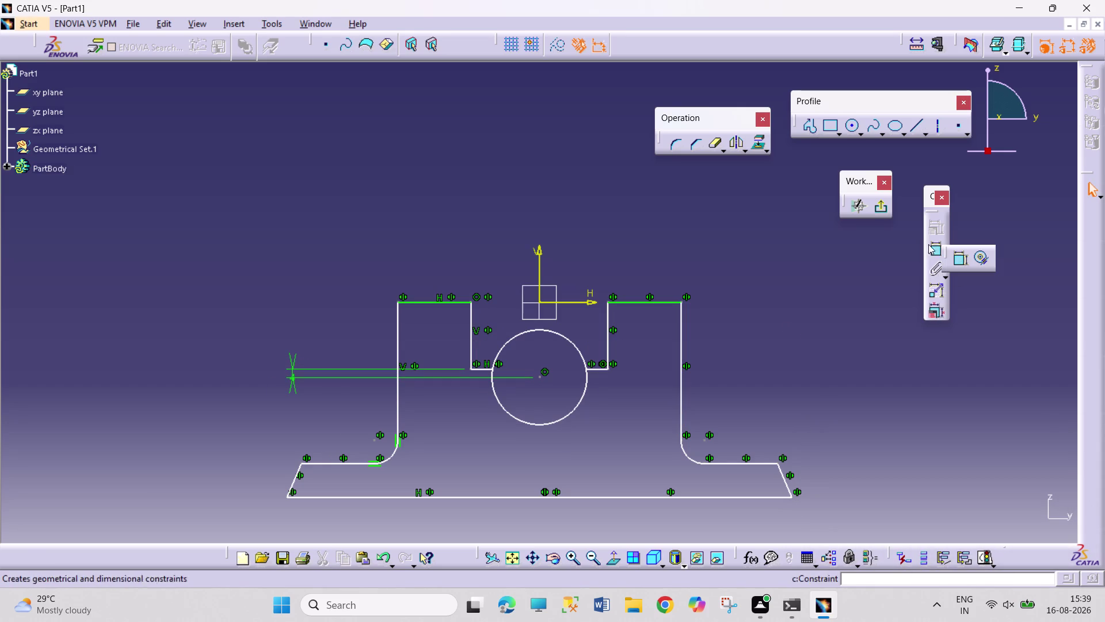
click(967, 255)
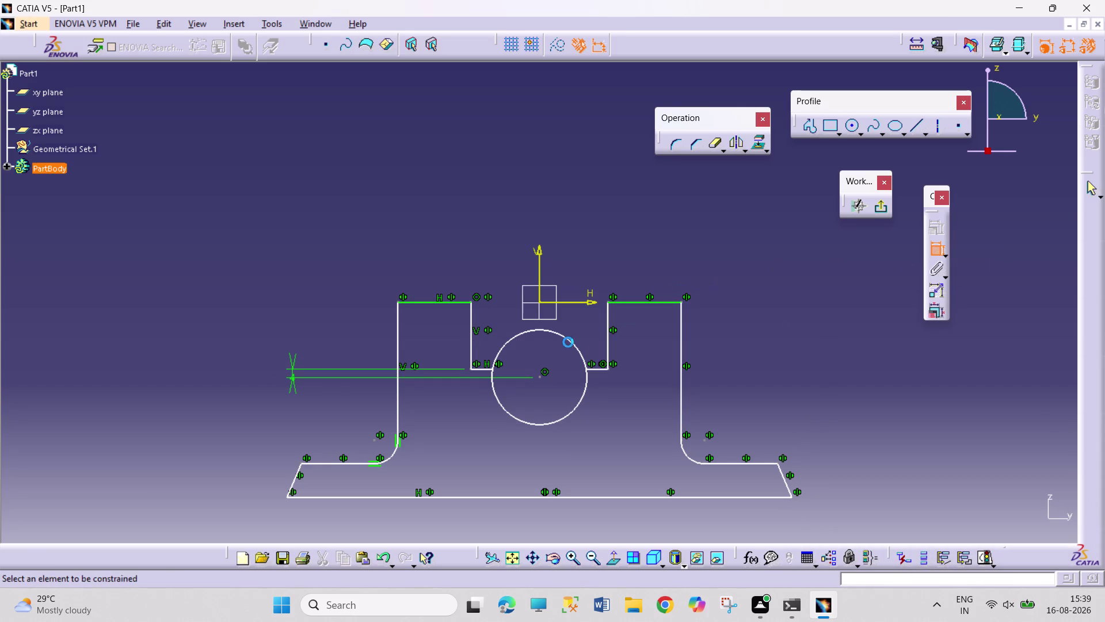
click(568, 338)
click(625, 235)
double_click(631, 232)
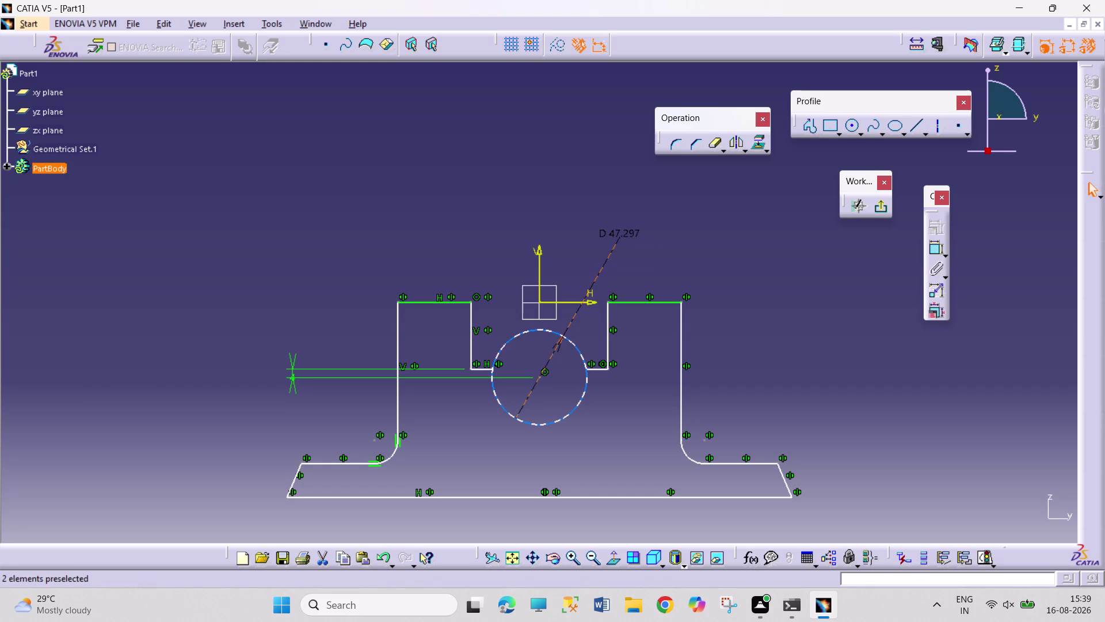
text(48)
key(Return)
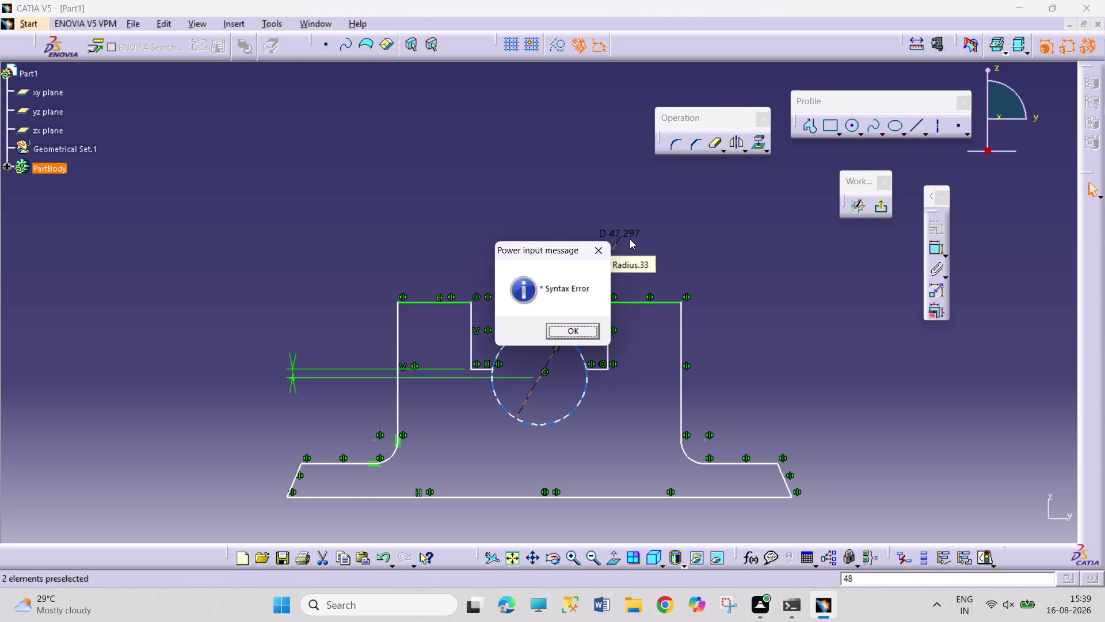
click(579, 337)
Re-enter the 48 mm diameter and accept it.
double_click(629, 232)
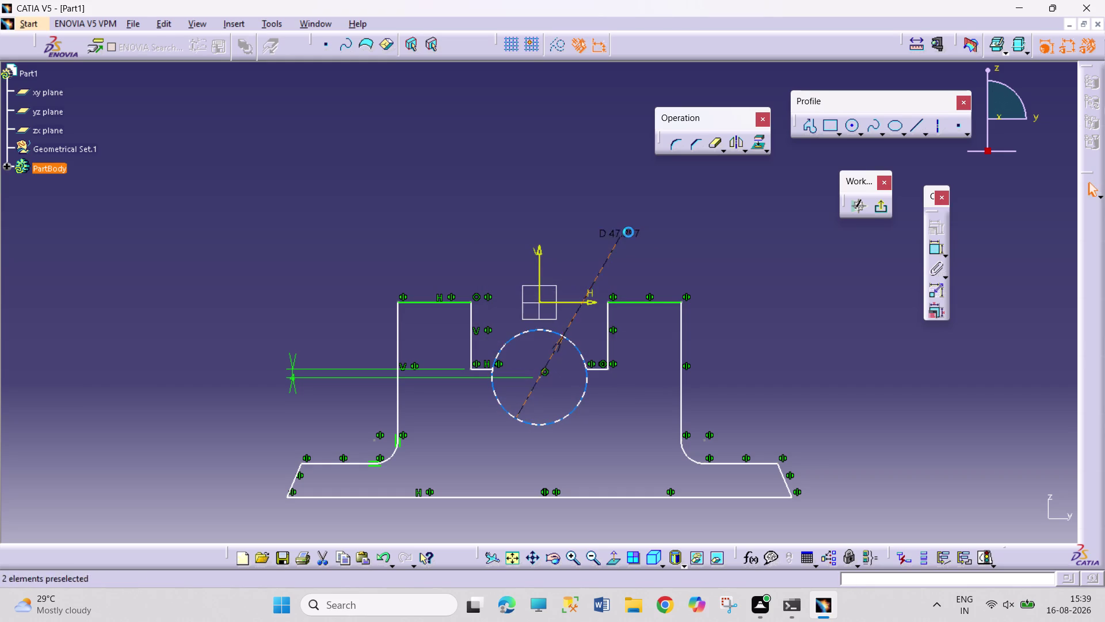
text(48)
key(Return)
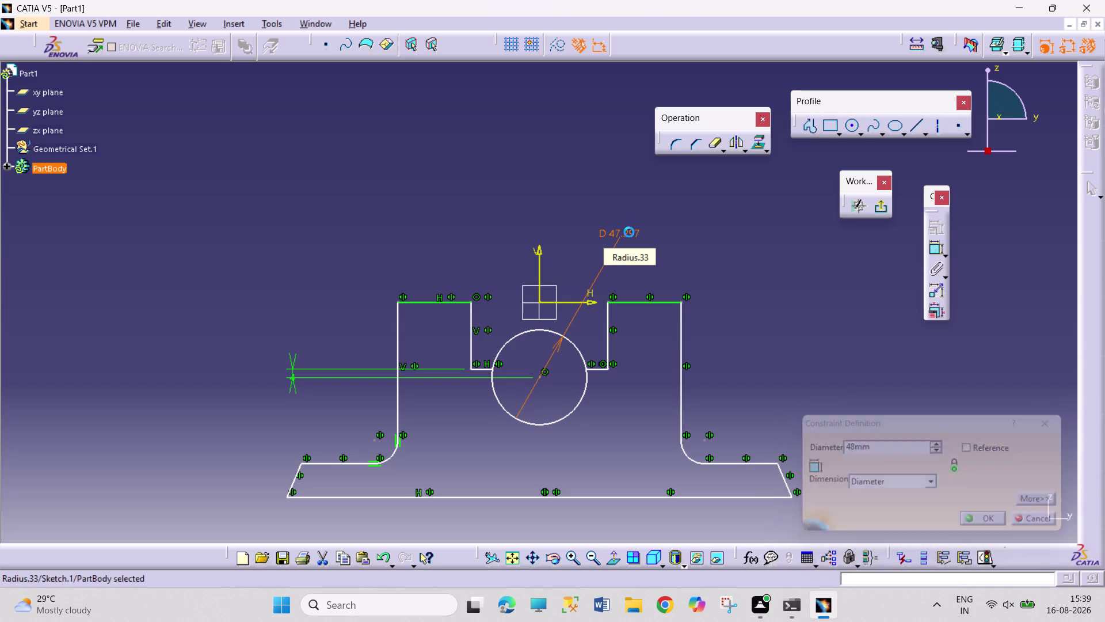
click(693, 263)
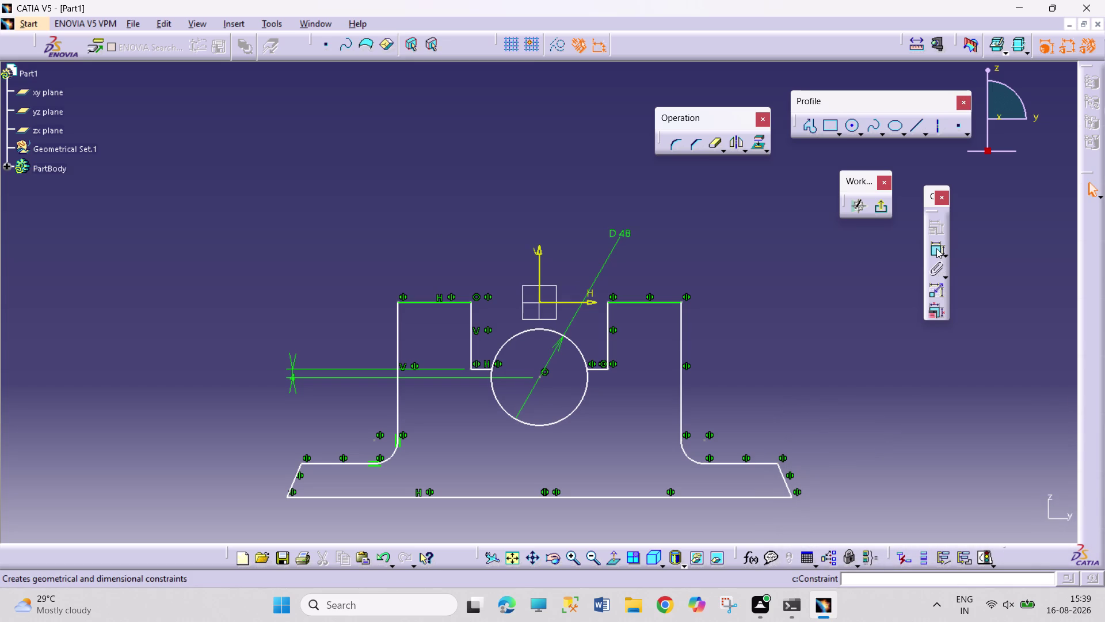
click(936, 248)
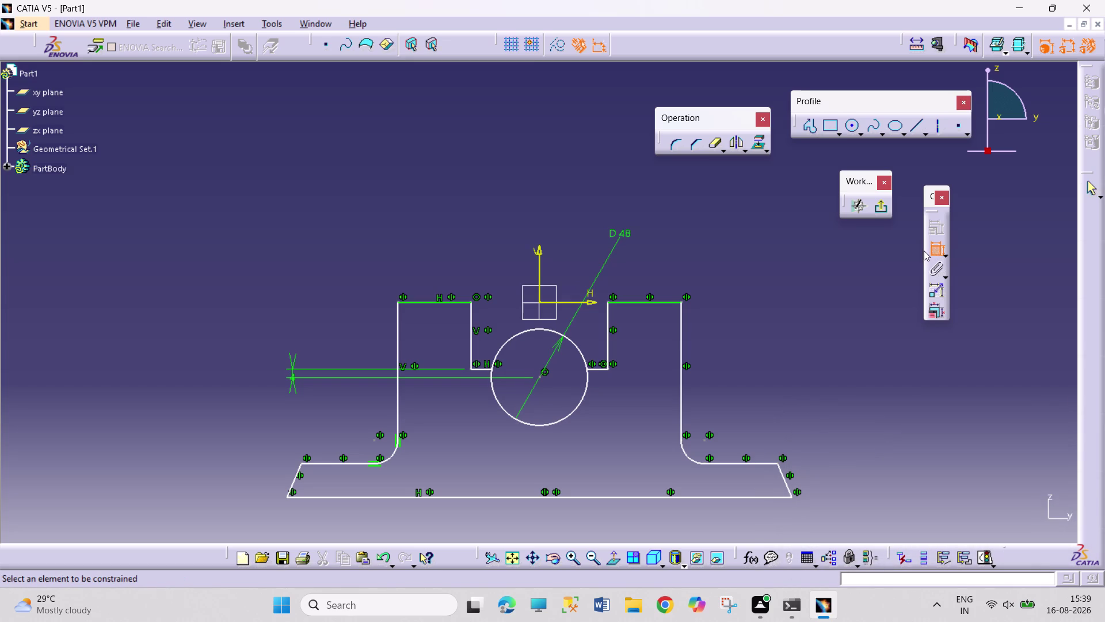
Dimension the slot's width between its walls as 56 mm.
click(475, 329)
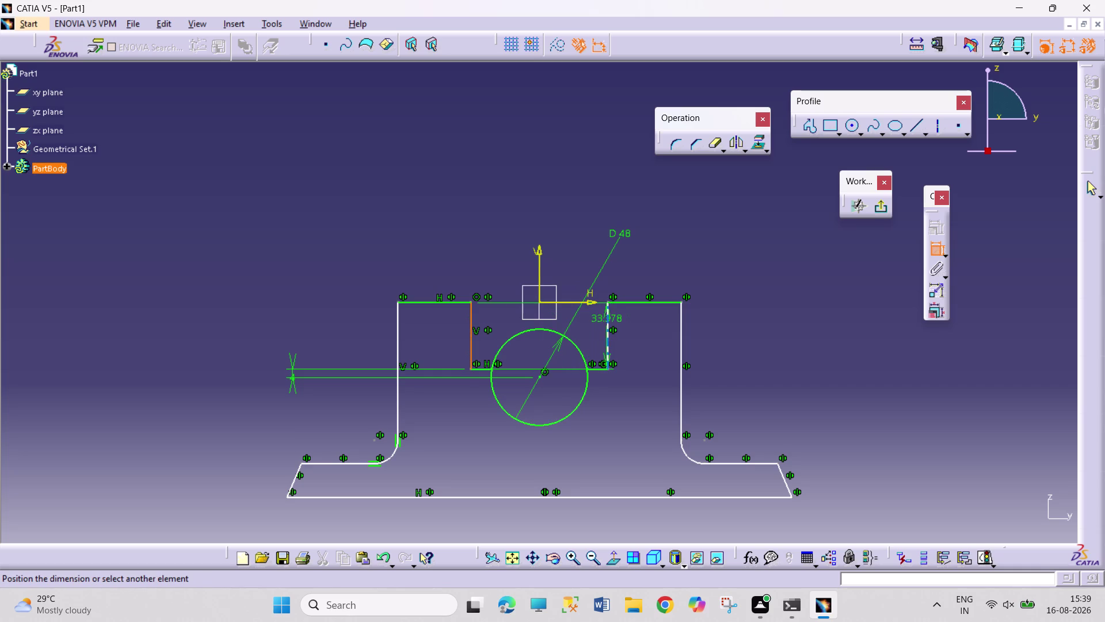
click(608, 322)
click(540, 215)
double_click(544, 211)
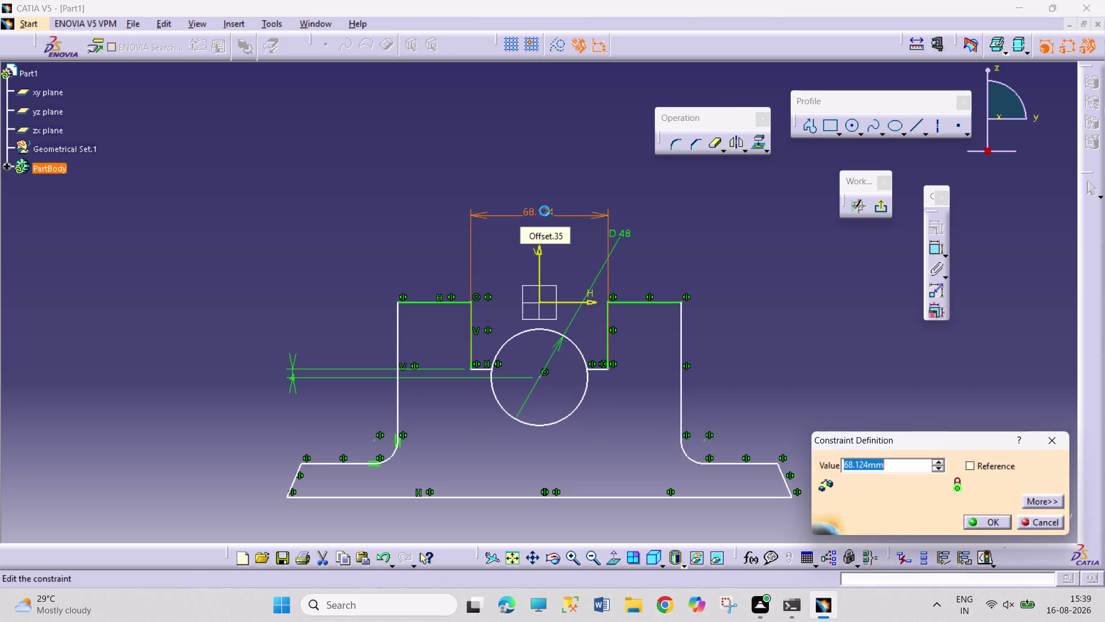
text(56)
key(Return)
click(770, 318)
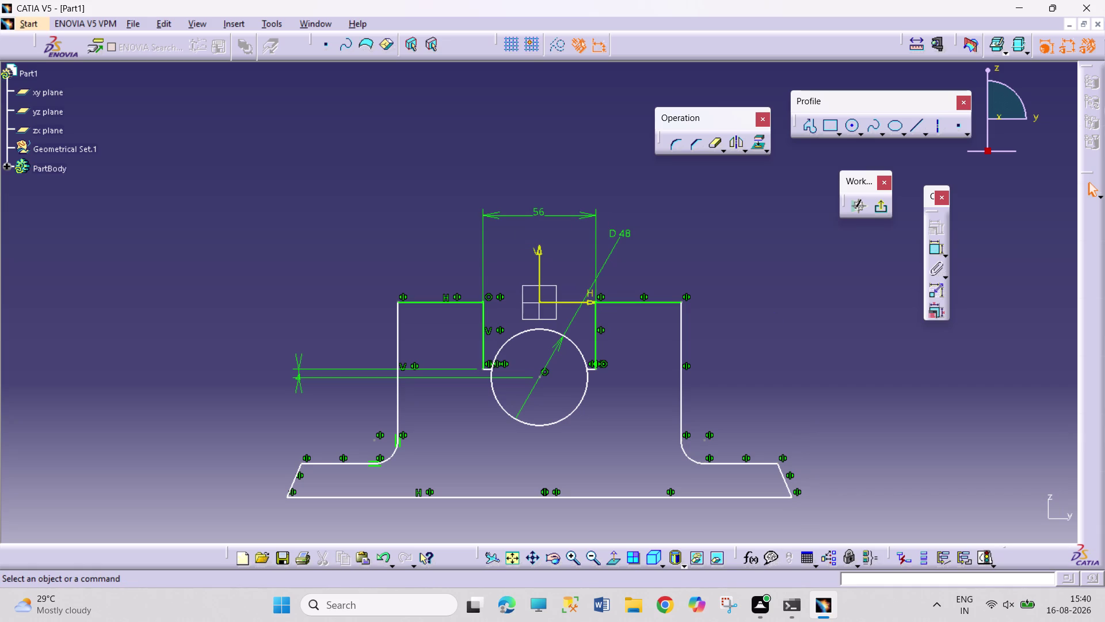
Set the distance from the block's top edge to the circle at 16 mm.
click(936, 246)
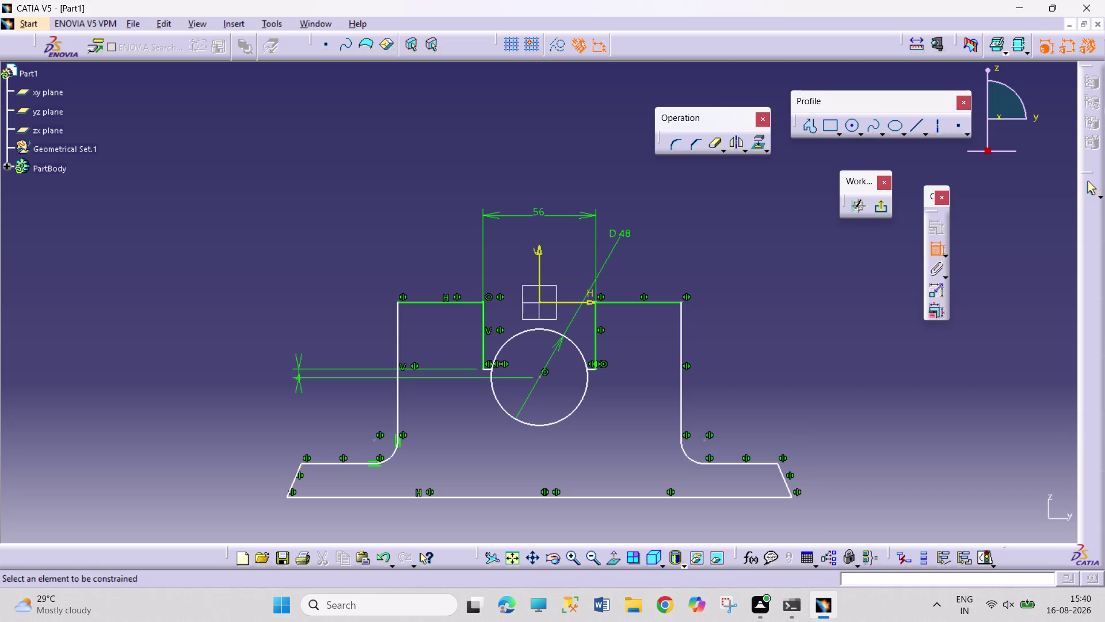
click(484, 337)
click(317, 261)
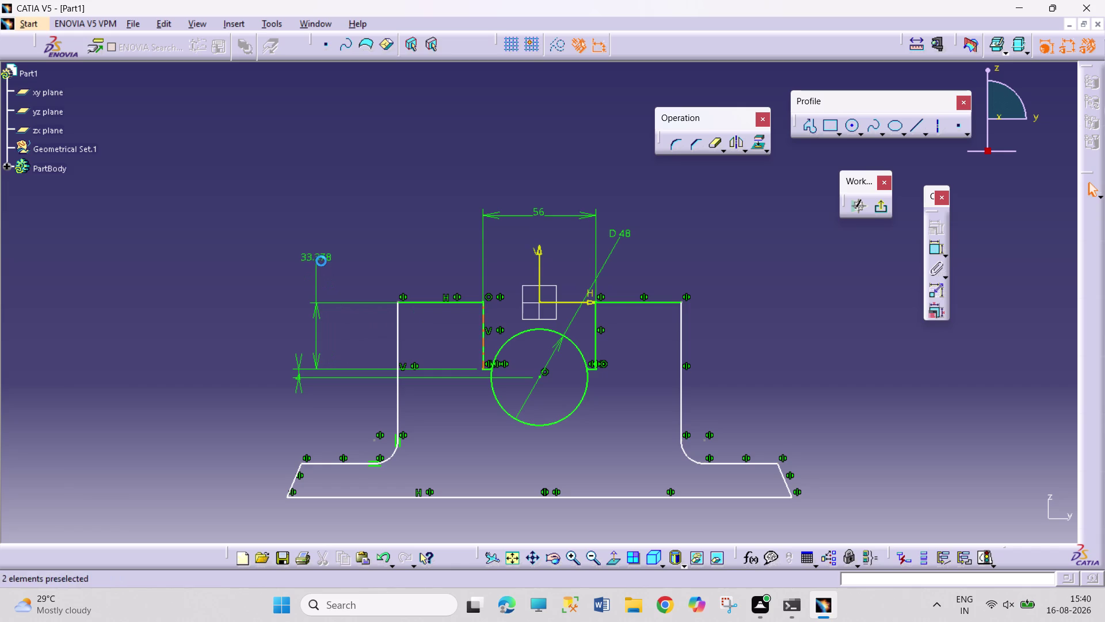
double_click(321, 261)
text(16)
key(Return)
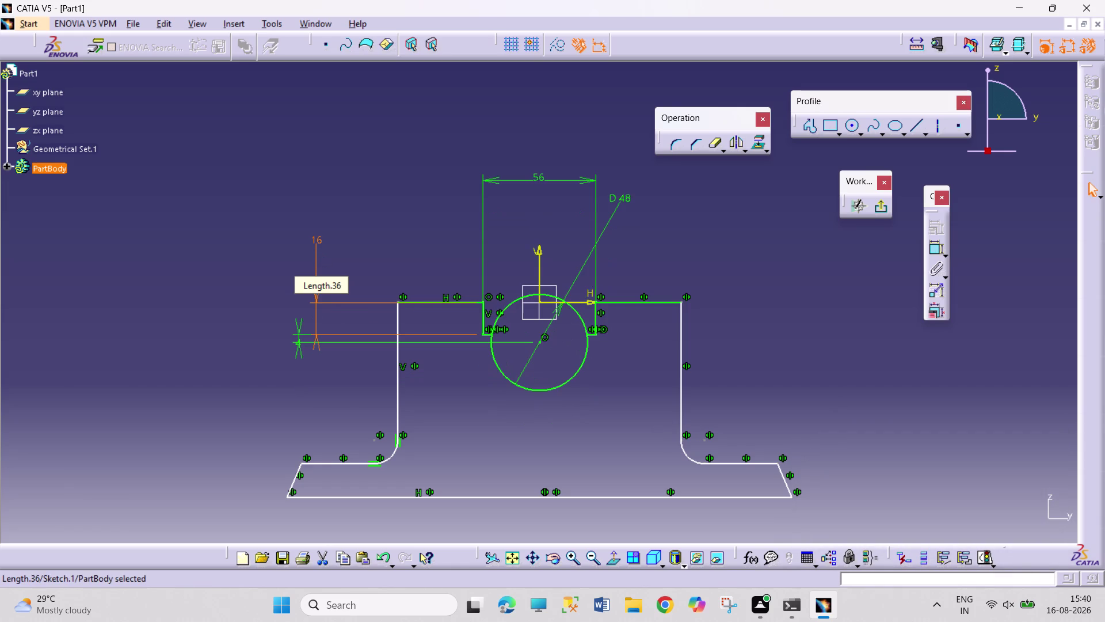
click(799, 297)
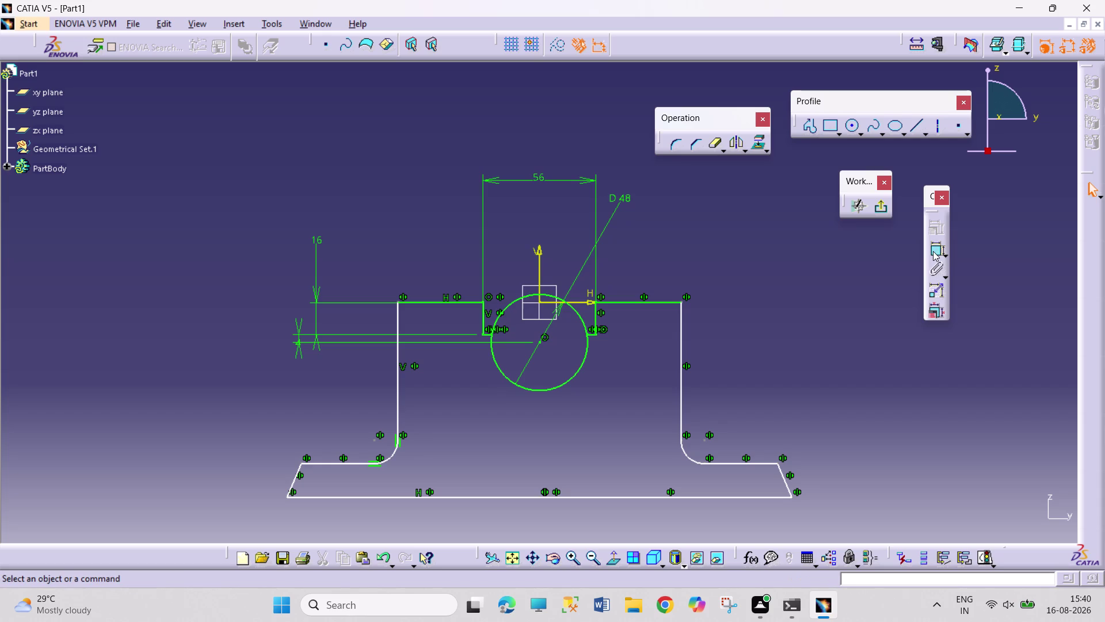
Dimension the right foot's thickness from the base bottom as 14 mm.
click(934, 251)
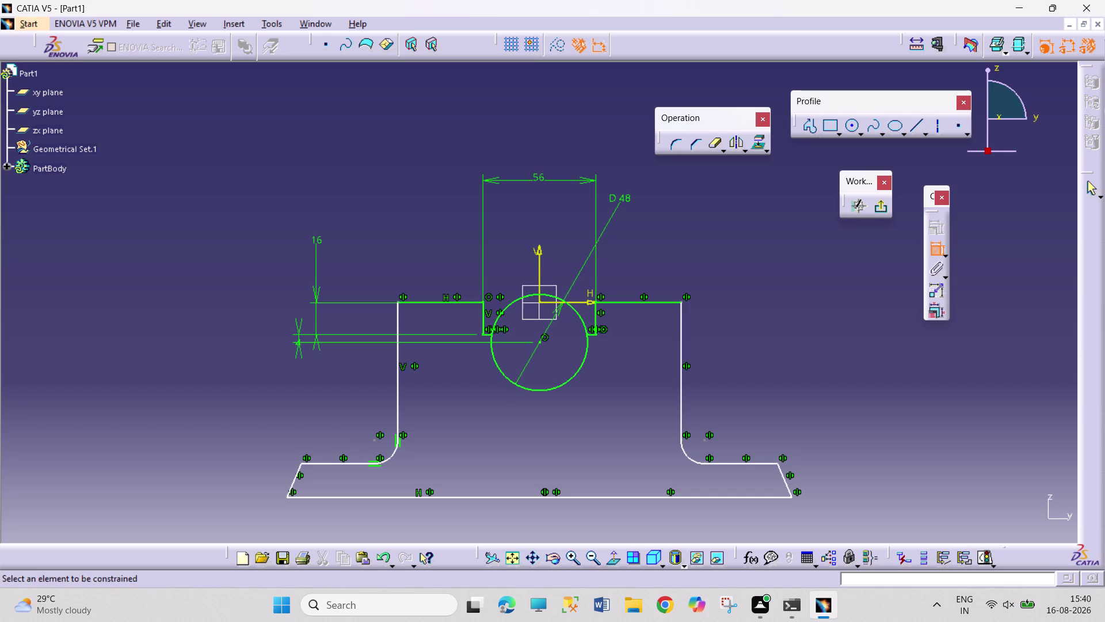
click(755, 465)
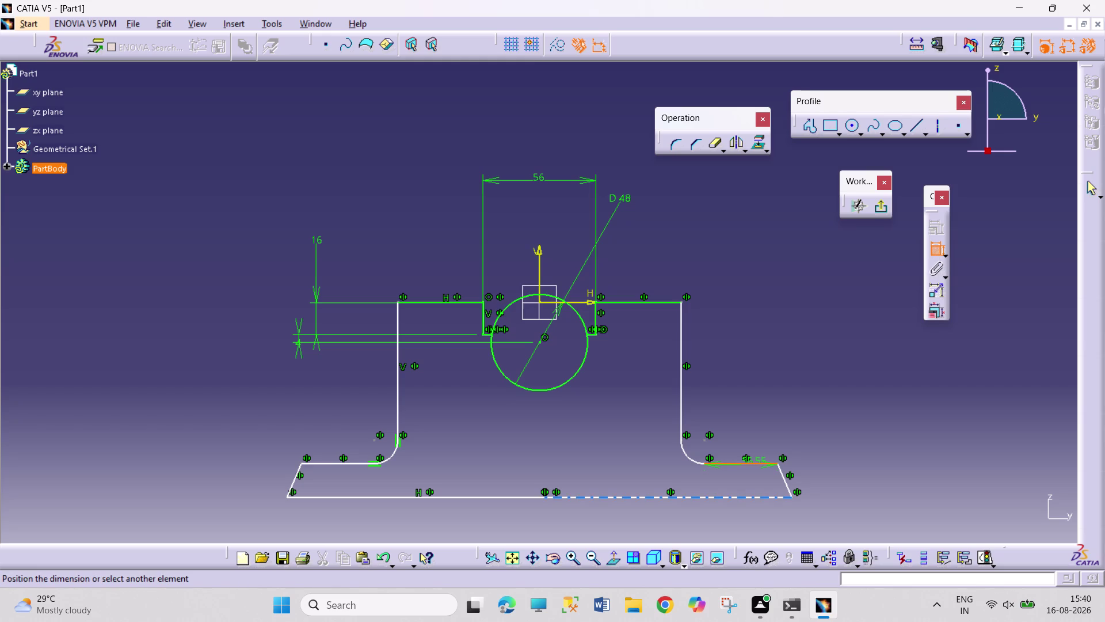
click(758, 501)
click(888, 364)
double_click(894, 360)
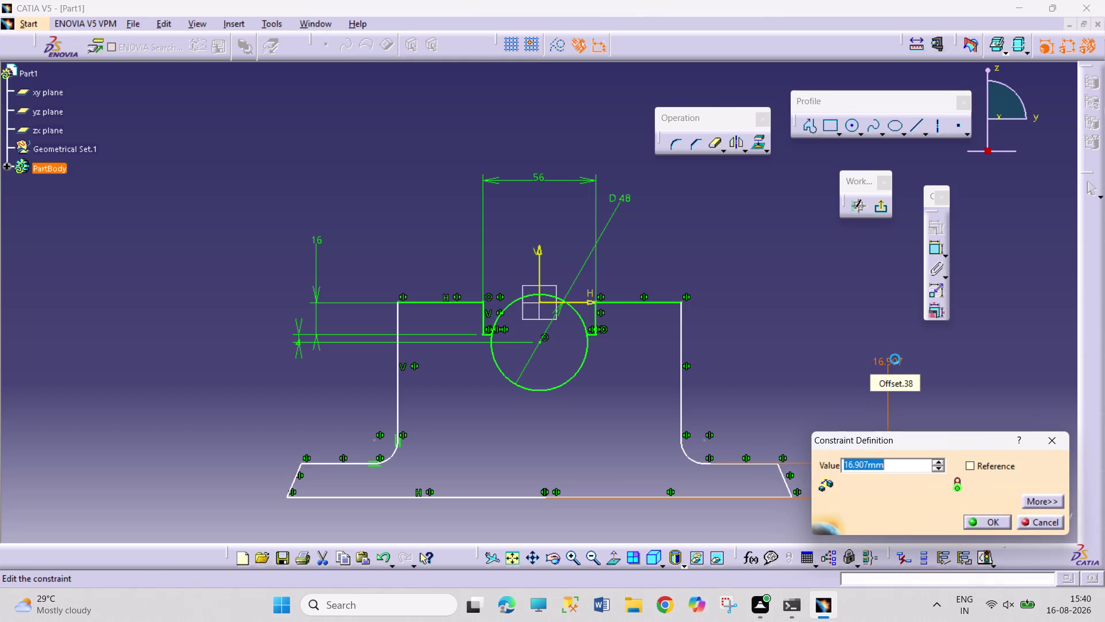
text(14)
key(Return)
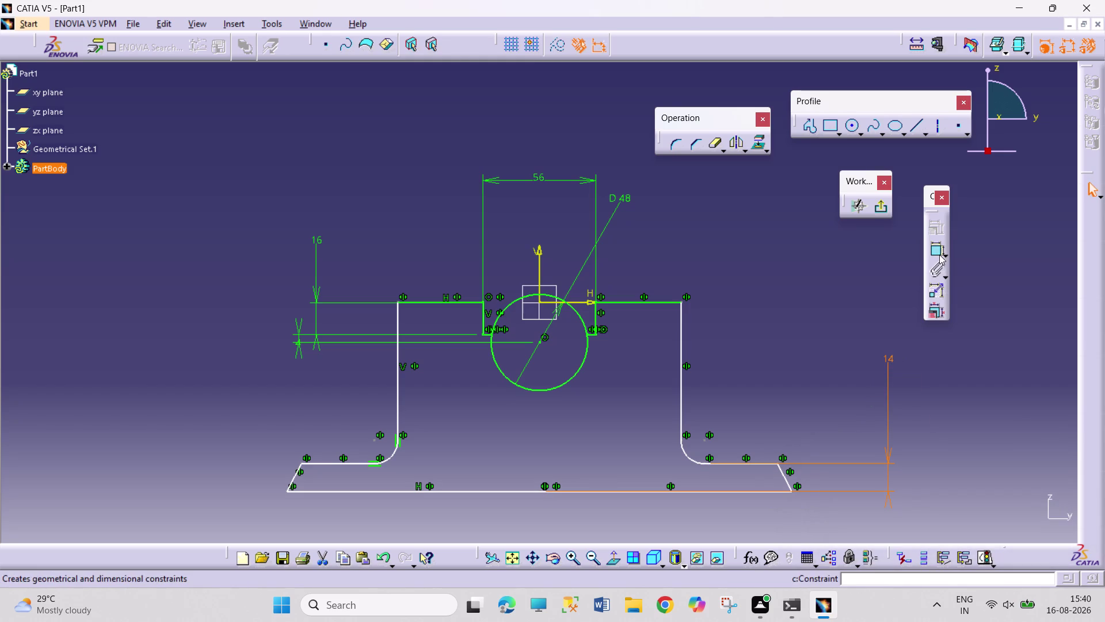
Dimension the overall height from base bottom to top edge as 68 mm.
click(939, 246)
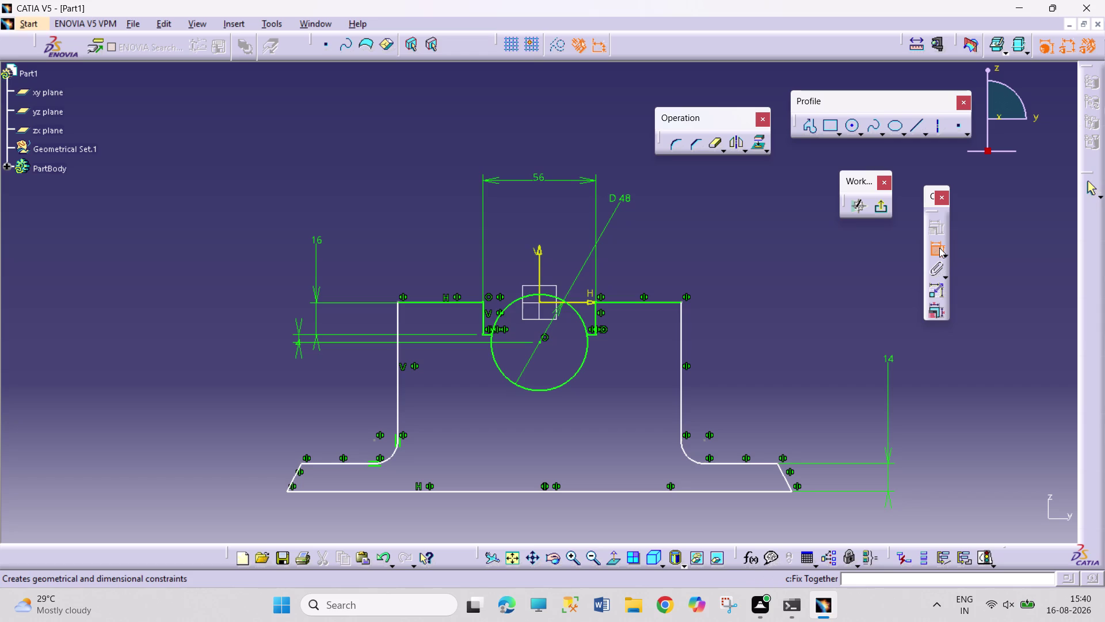
click(683, 488)
click(667, 302)
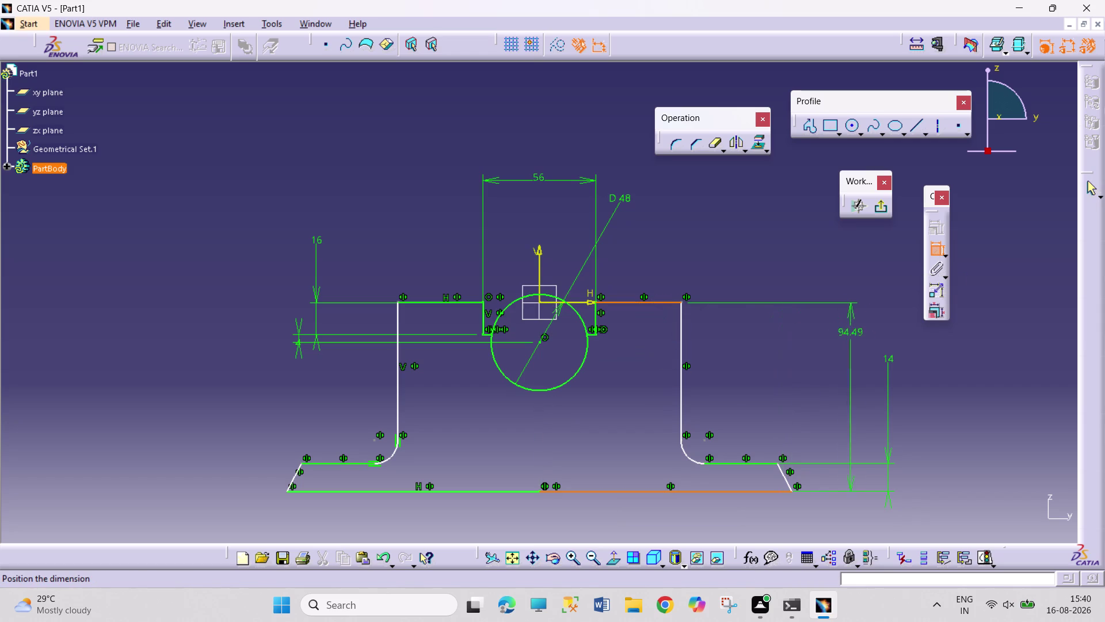
click(938, 380)
double_click(939, 377)
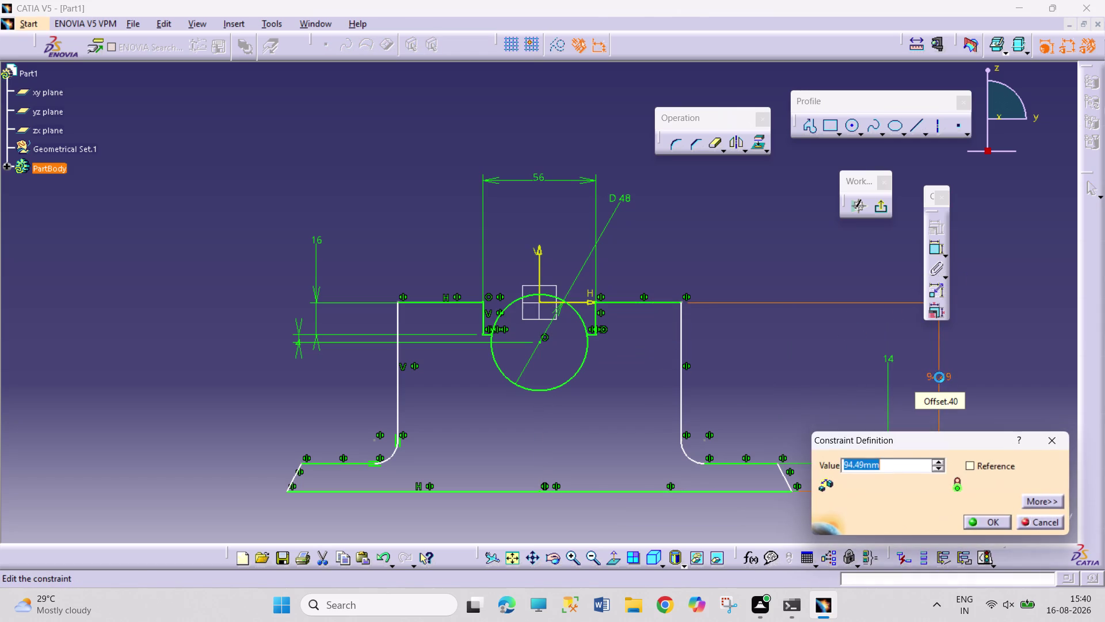
text(68)
key(Return)
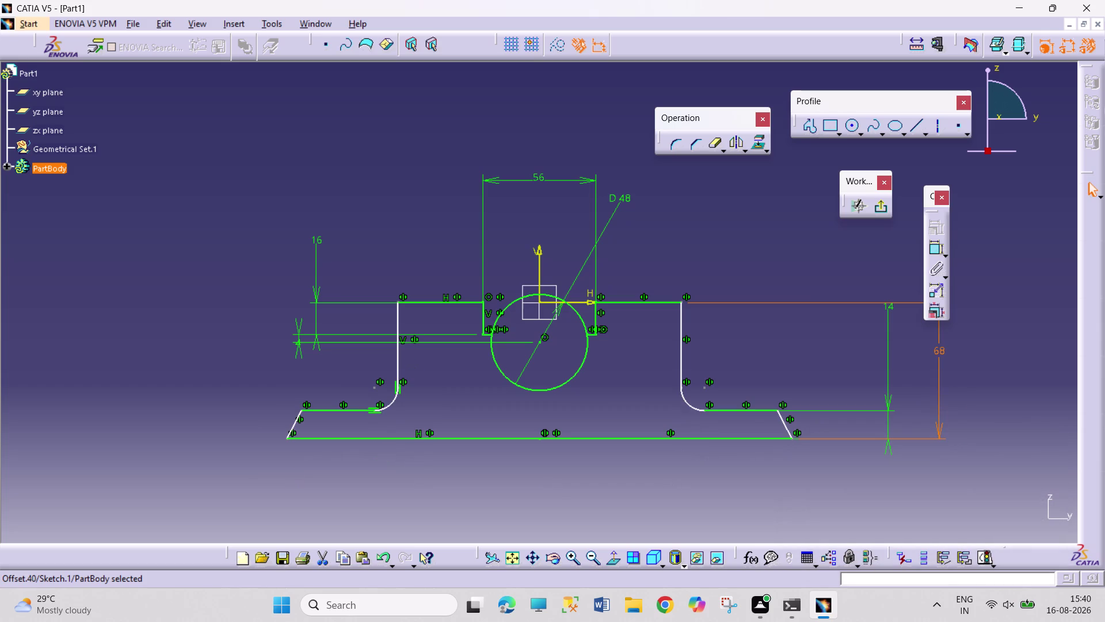
click(1036, 469)
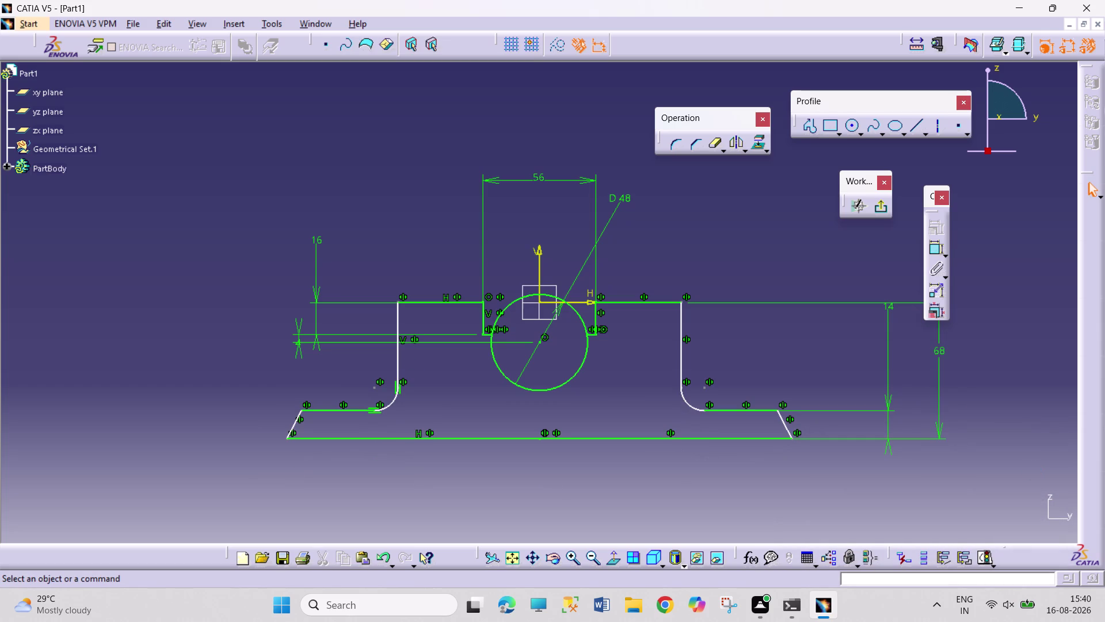
click(932, 248)
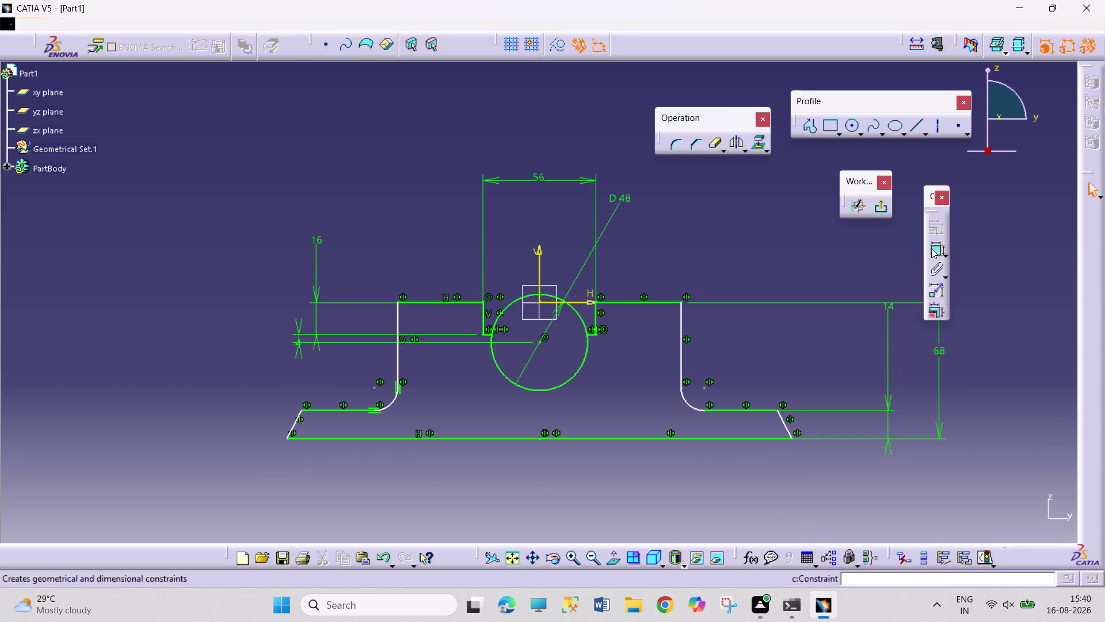
Constrain the right fillet arc to an 8 mm radius.
click(689, 403)
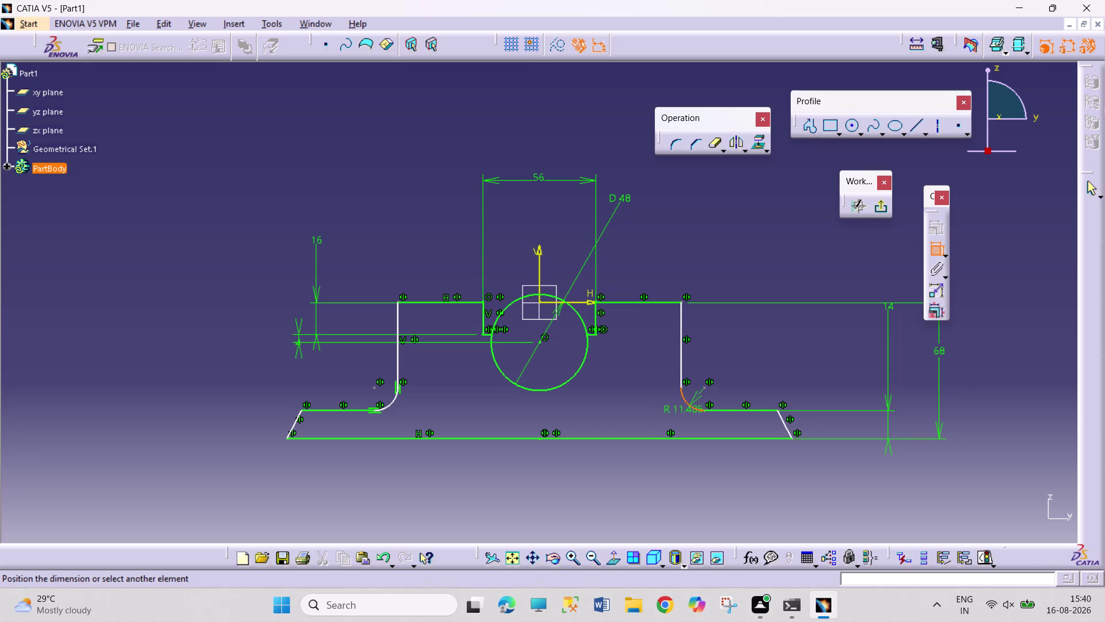
triple_click(652, 415)
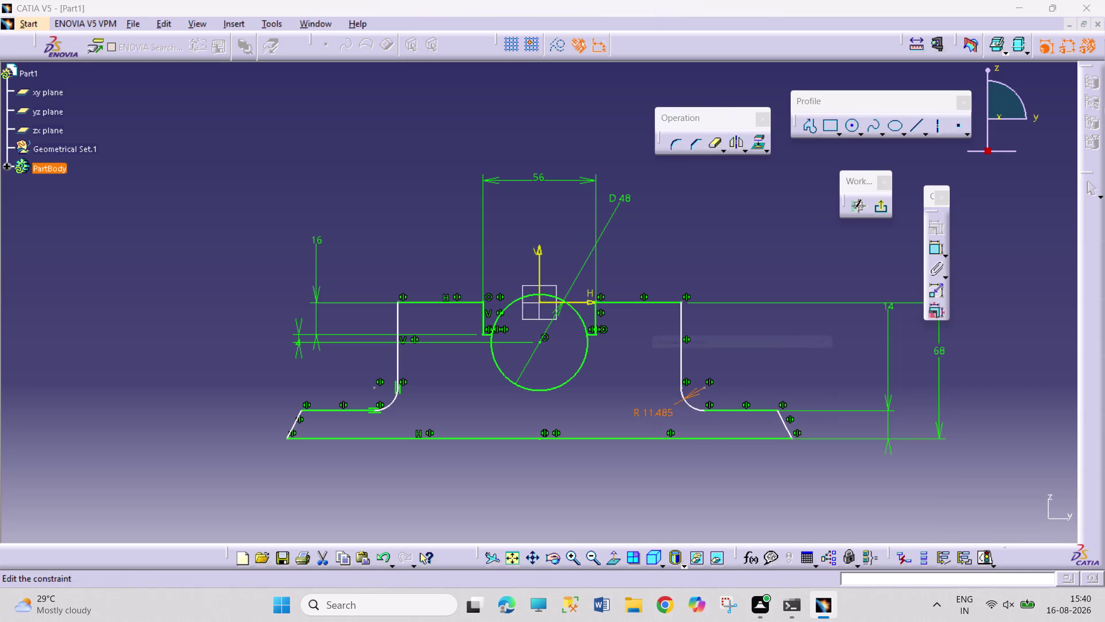
key(8)
key(Return)
click(763, 359)
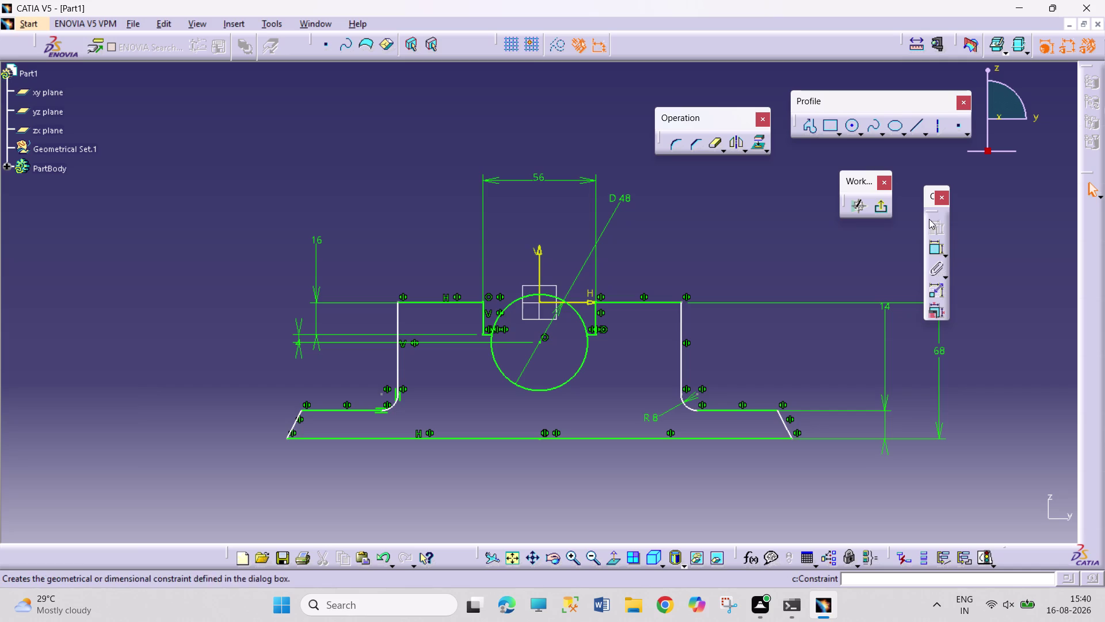
Set the angle between the base bottom and the left slanted side to 106°.
click(932, 251)
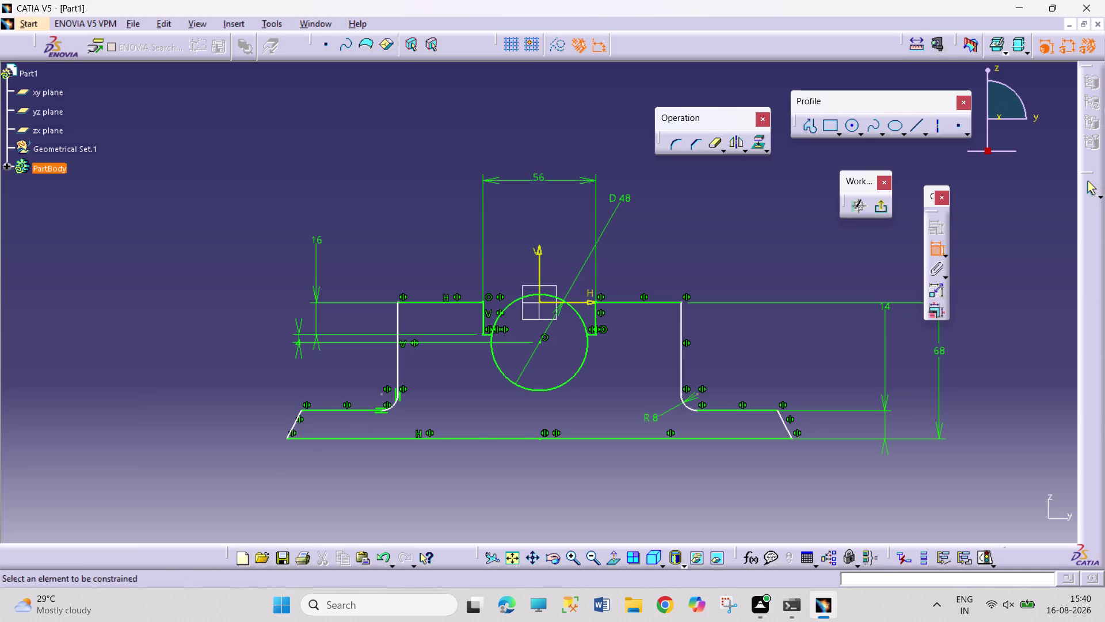
click(295, 423)
click(311, 436)
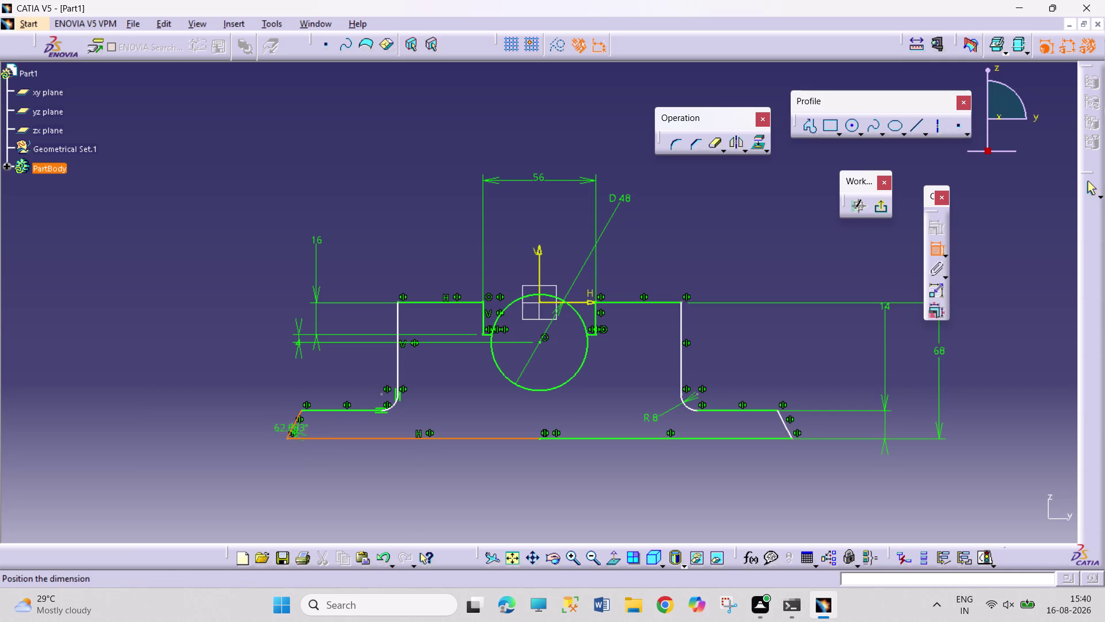
click(272, 414)
double_click(273, 412)
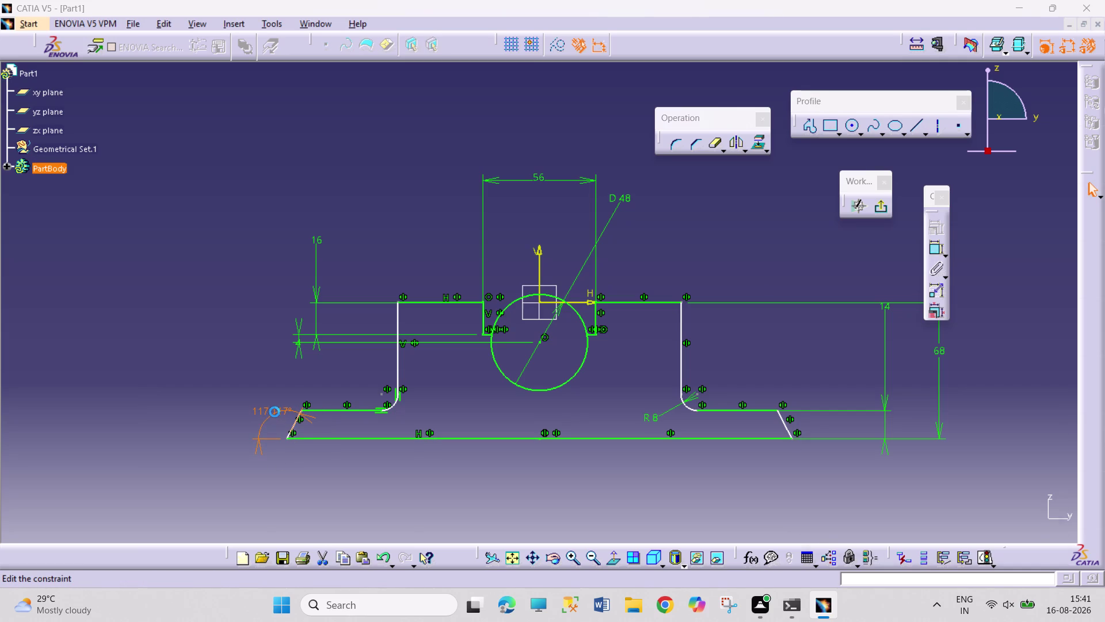
text(106)
key(Return)
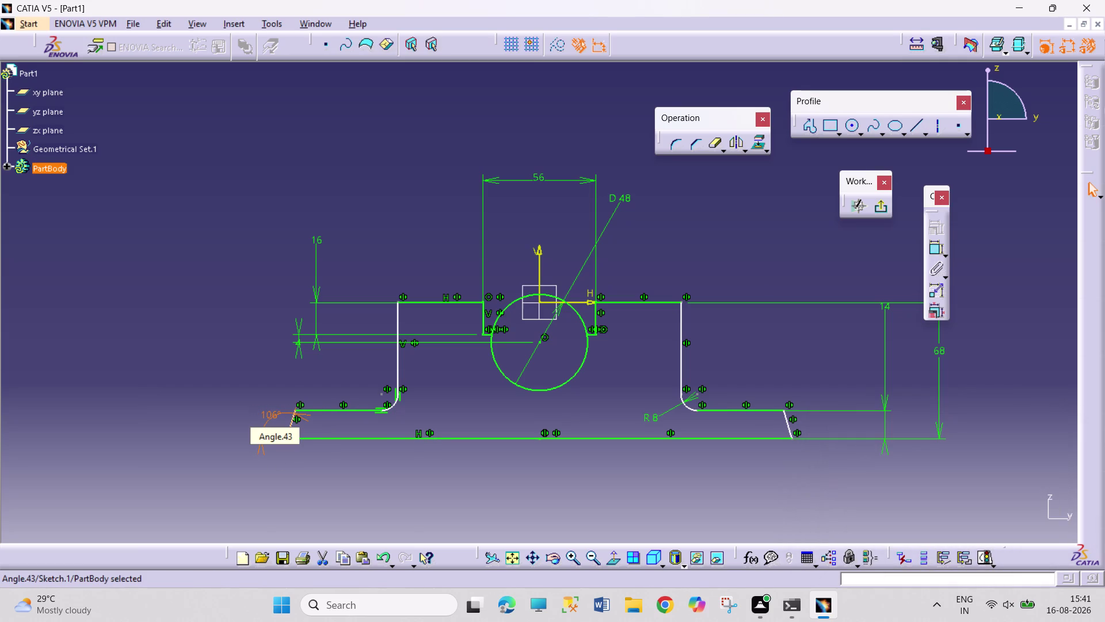
Move the 106° angle dimension off the profile, left of the base.
drag(265, 417, 229, 470)
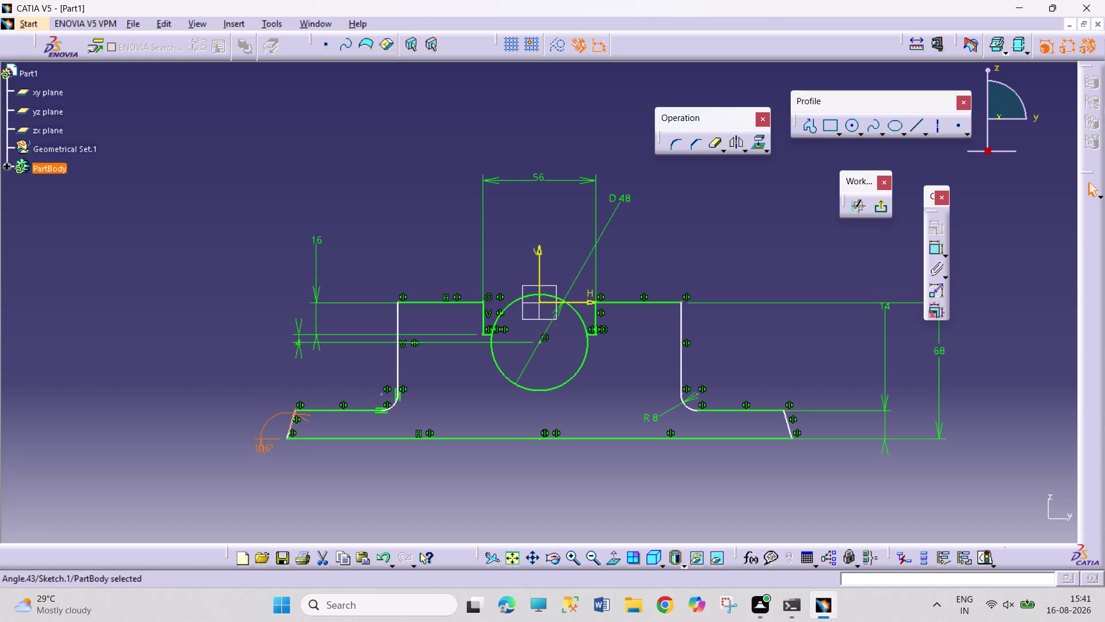
drag(230, 470, 341, 406)
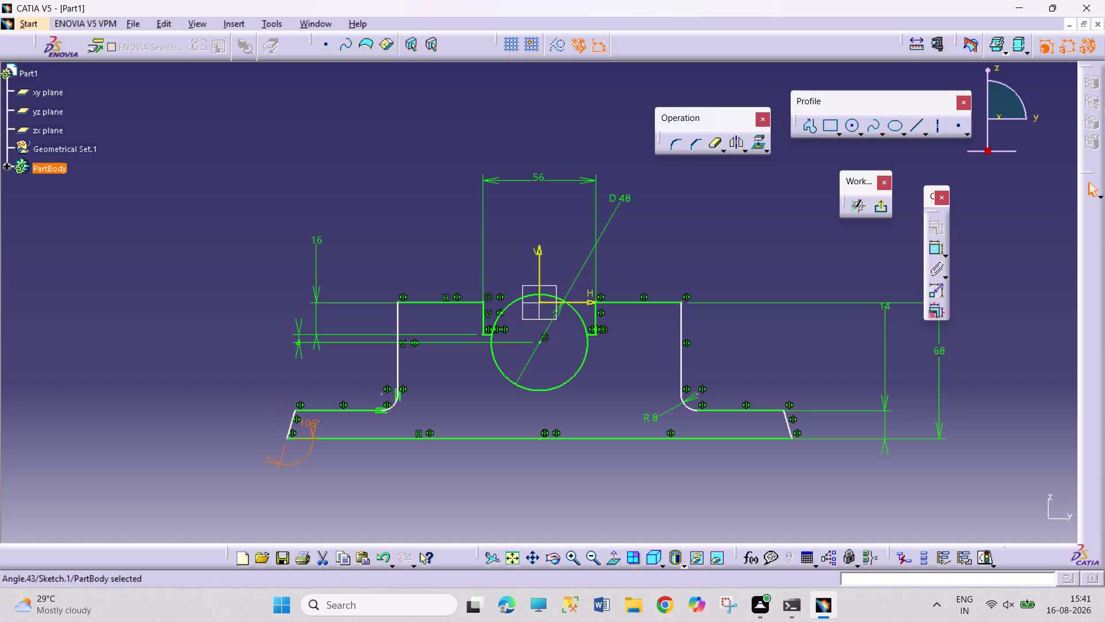
drag(341, 407, 341, 407)
click(336, 376)
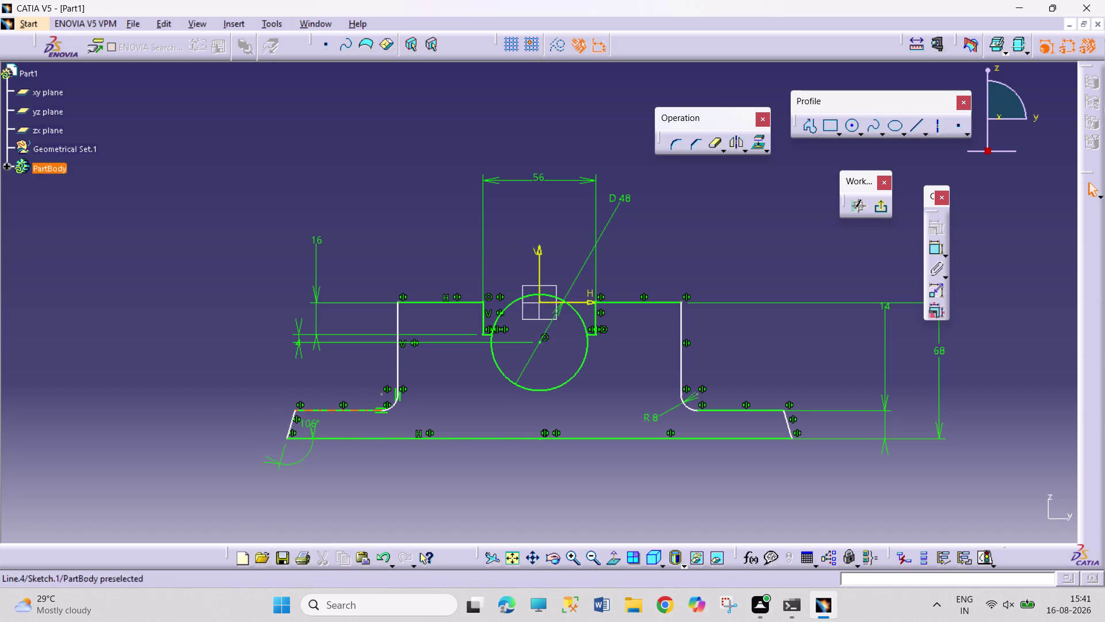
drag(312, 423, 265, 382)
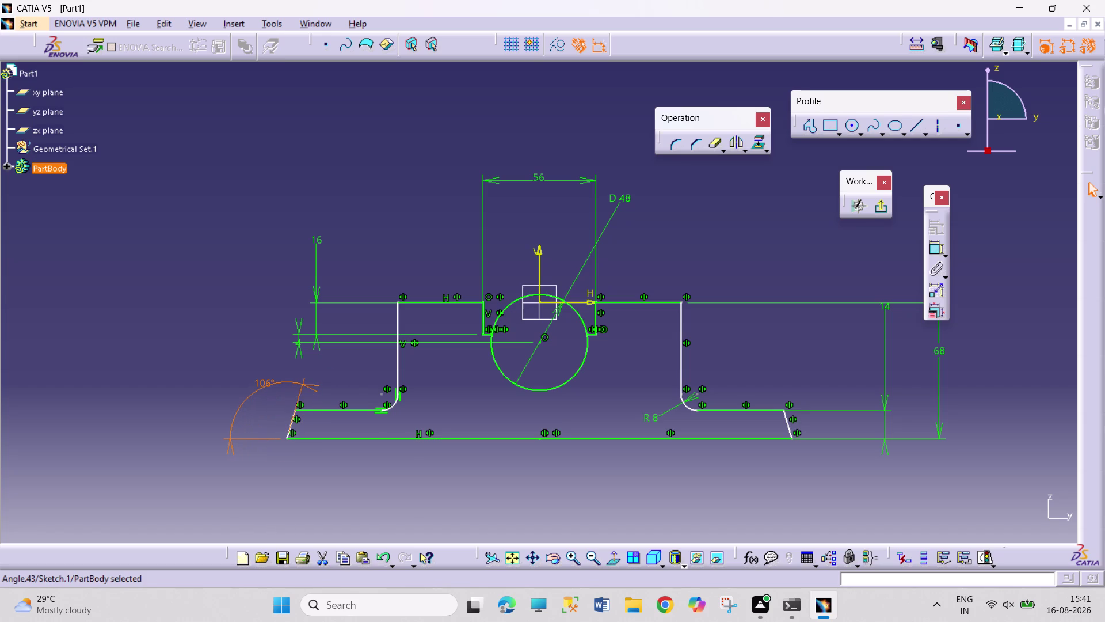
click(348, 385)
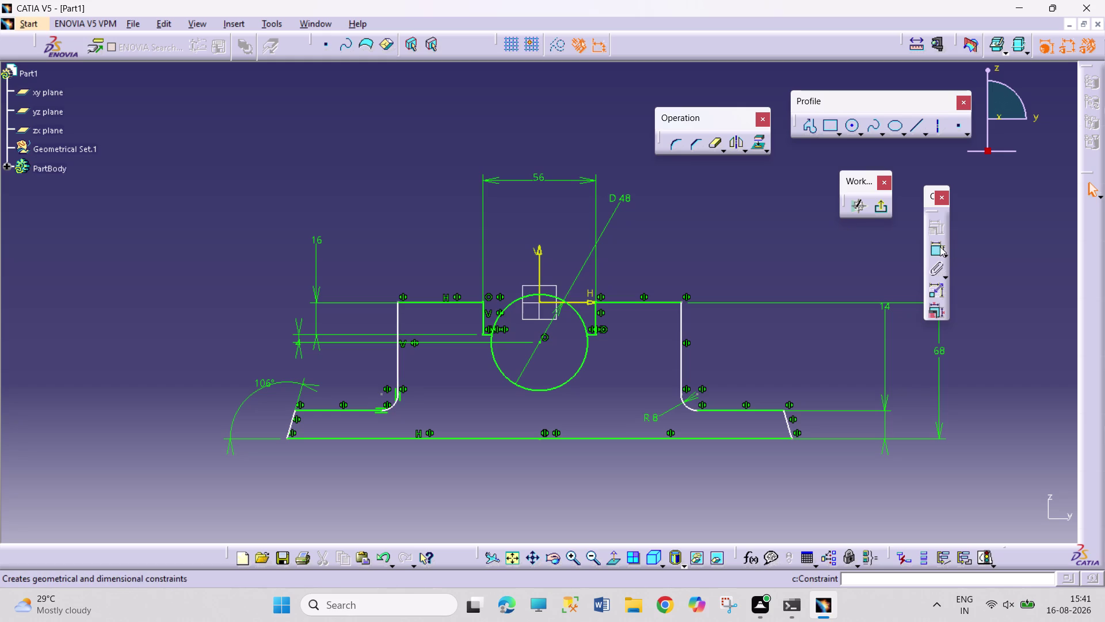
click(932, 248)
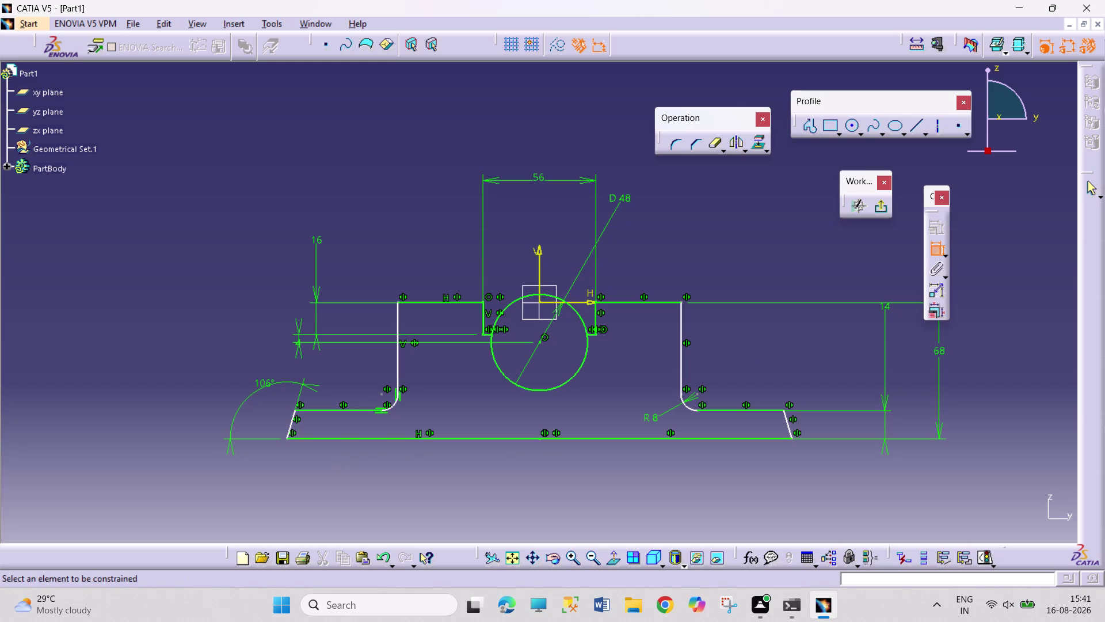